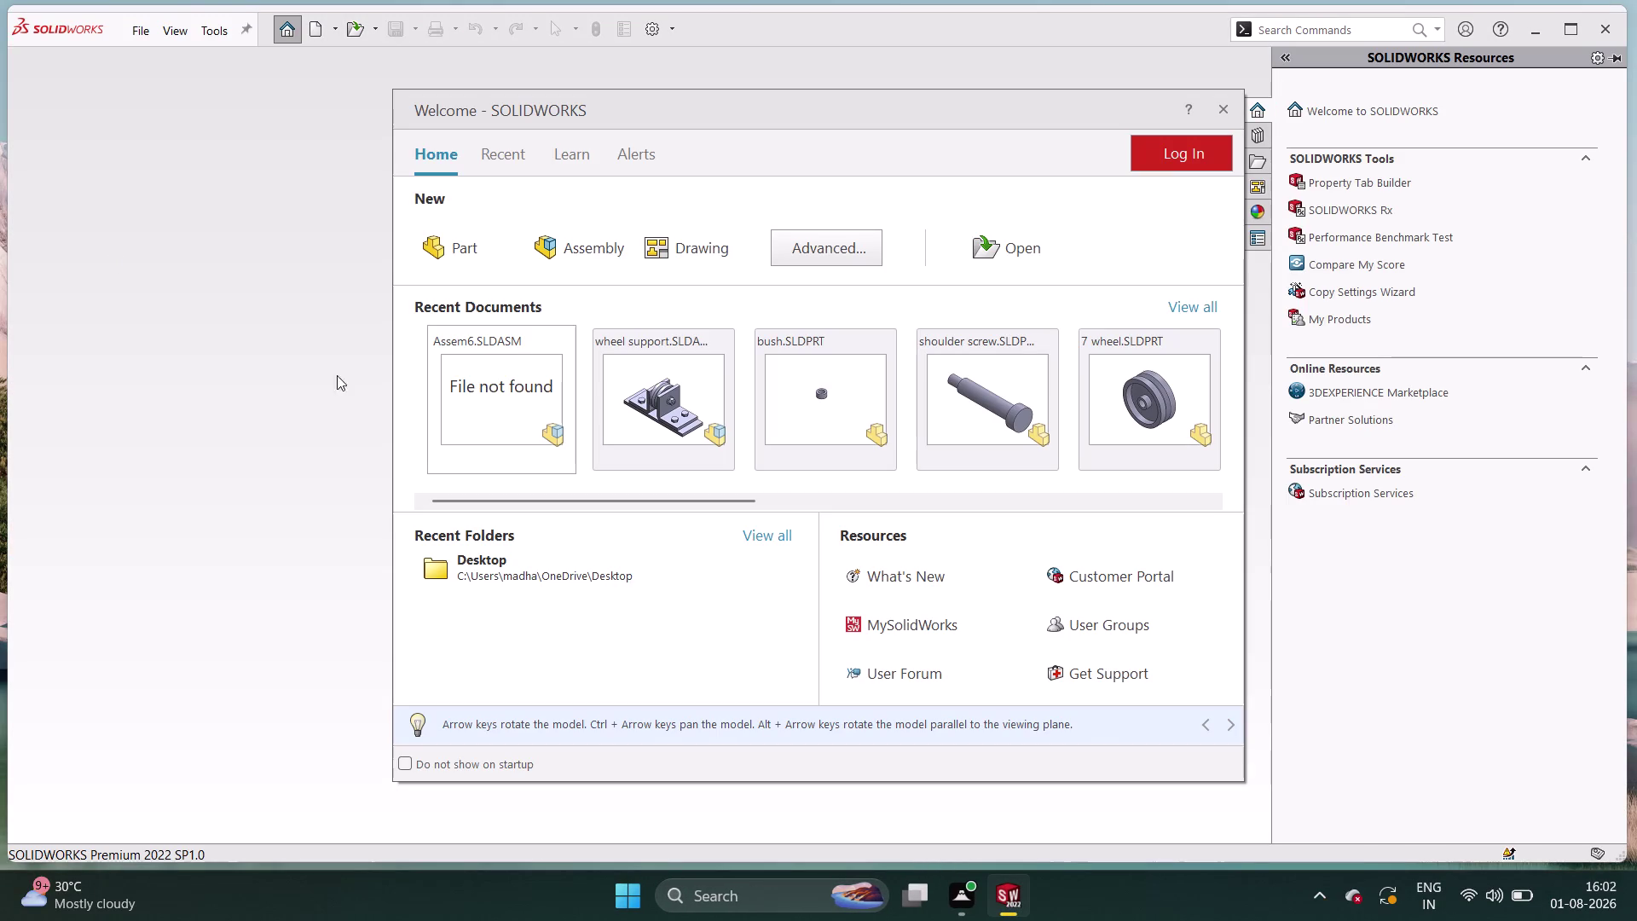
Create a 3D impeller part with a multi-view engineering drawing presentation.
Create a new part document, Part1, from the Welcome dialog.
click(455, 240)
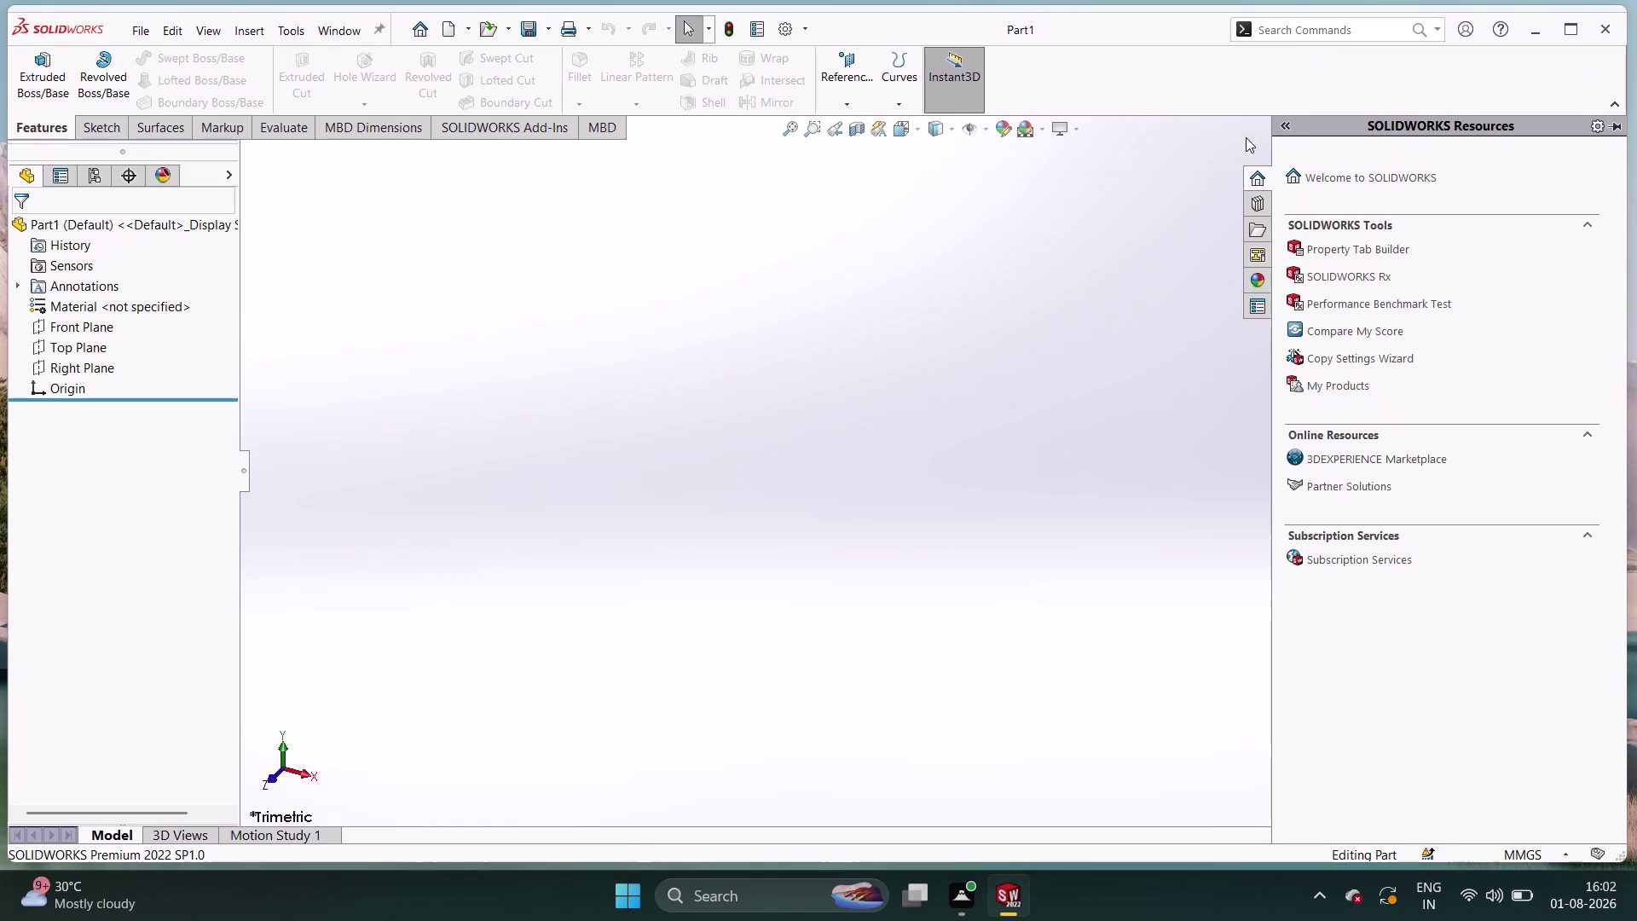
Widen the SOLIDWORKS Resources pane, auto-hide it, and select Top Plane.
click(1287, 116)
drag(1286, 121, 1408, 121)
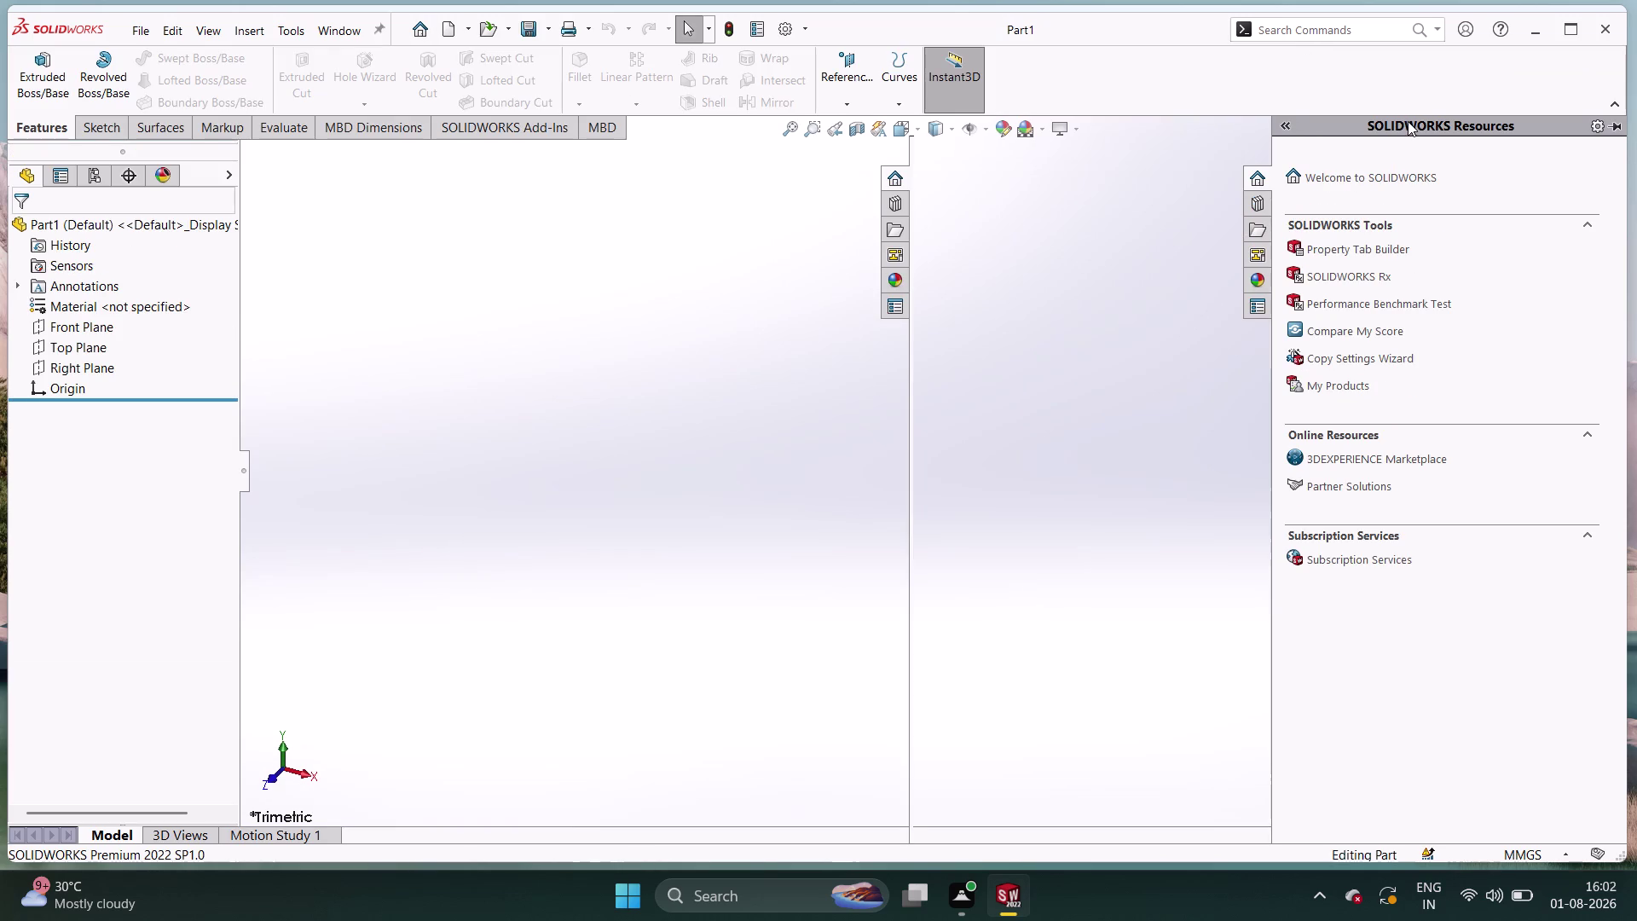
click(933, 124)
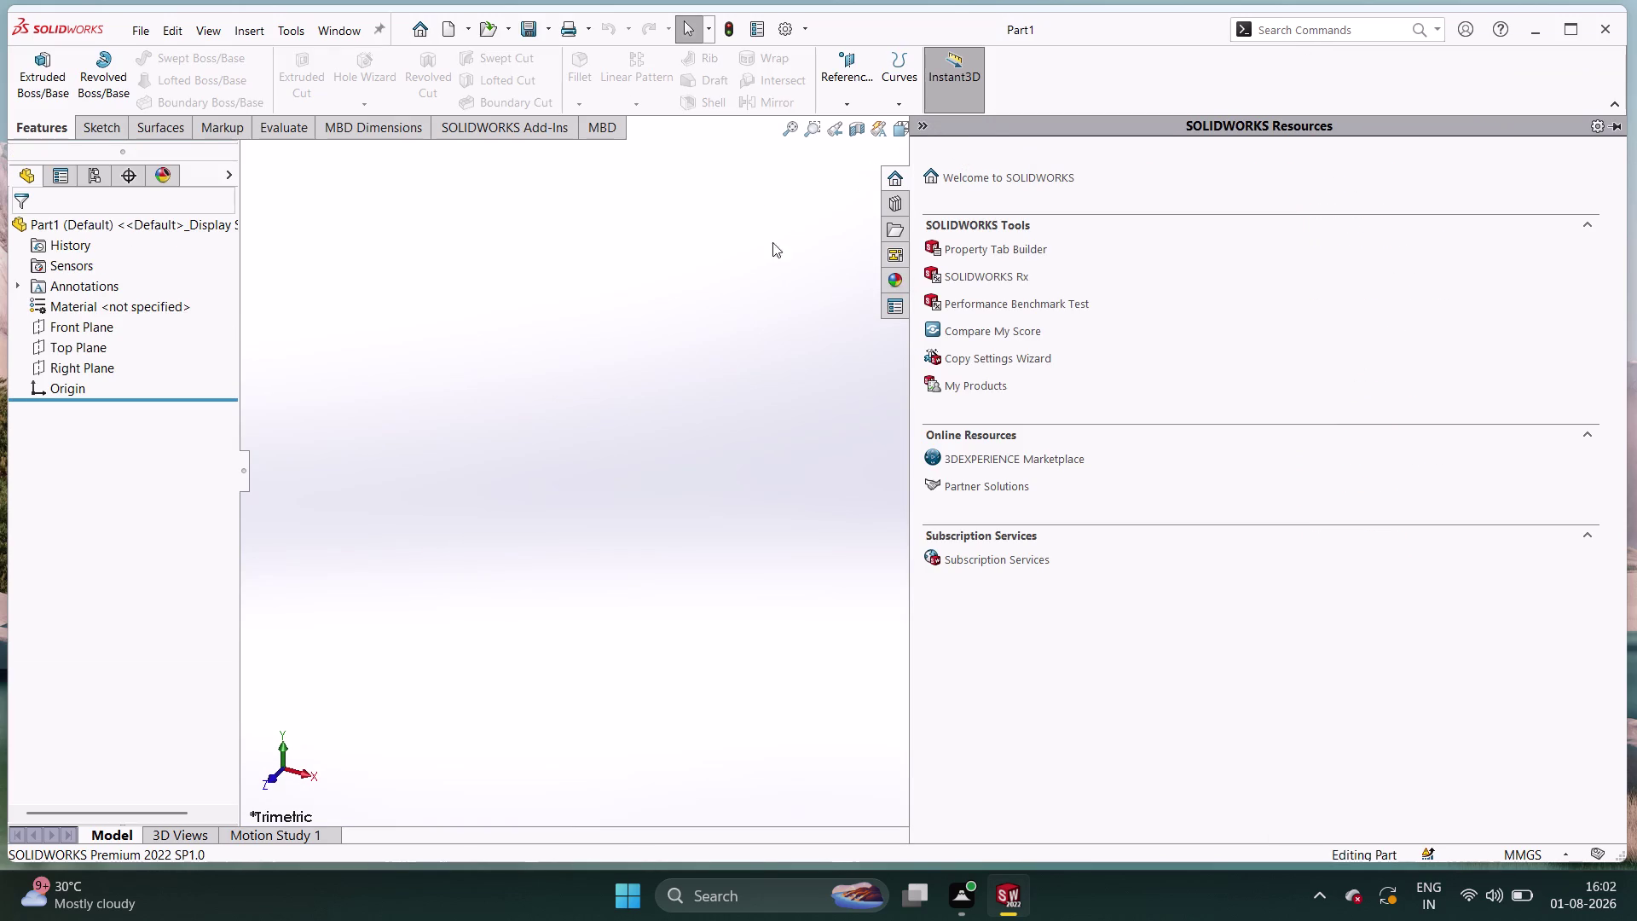
click(745, 256)
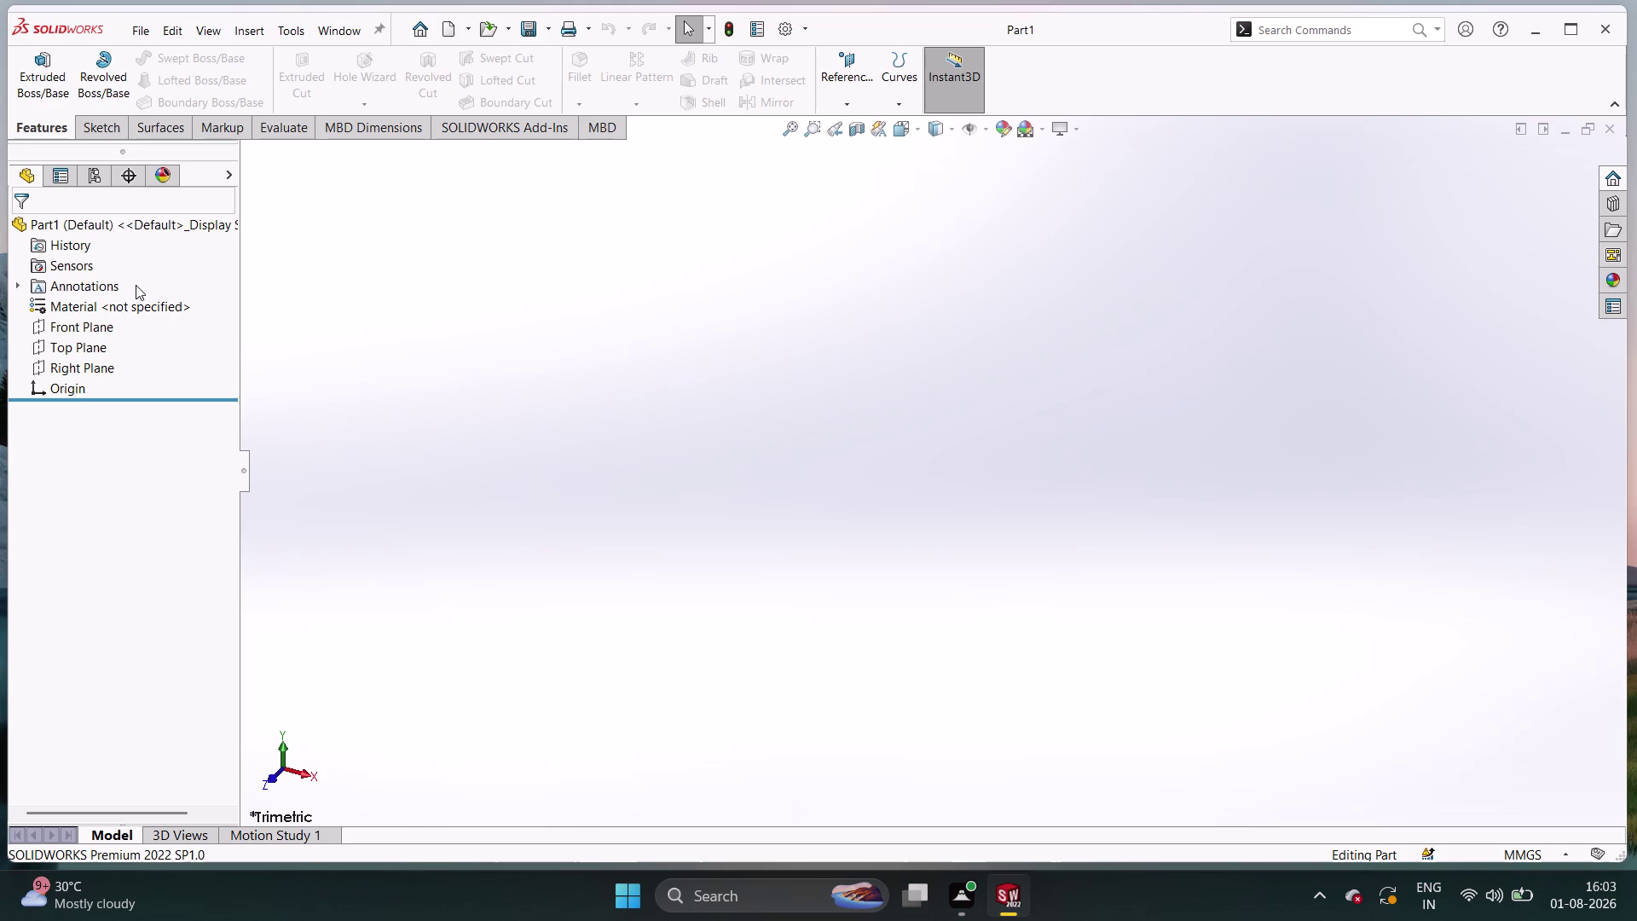
double_click(100, 348)
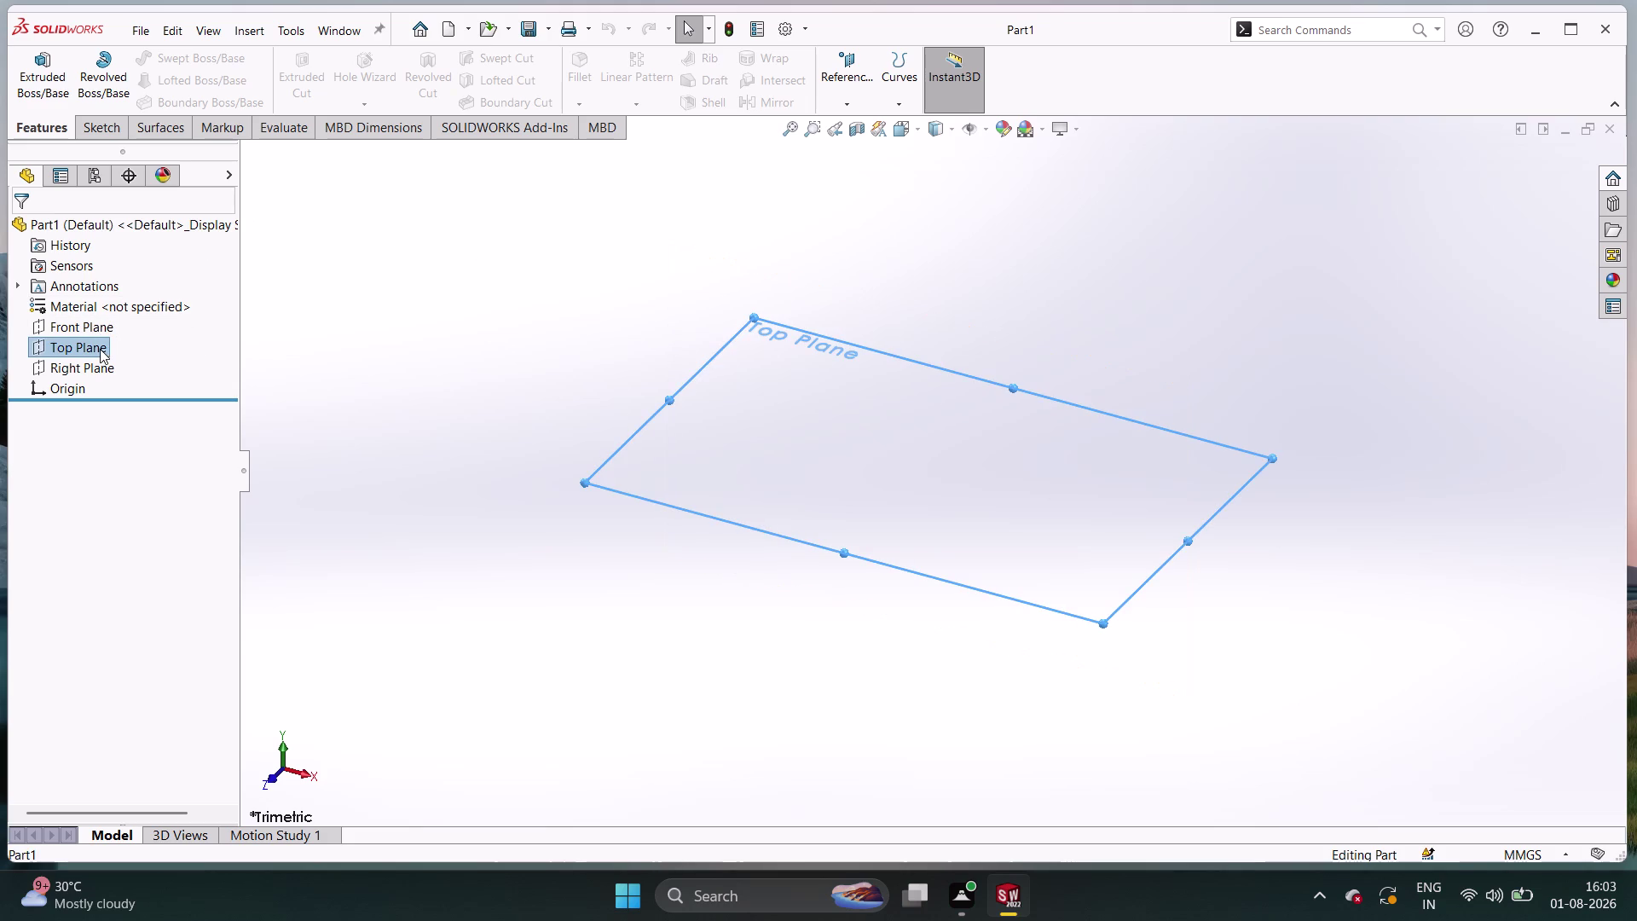
Draw a circle centred on the origin in a new Top Plane sketch.
right_click(99, 349)
click(113, 326)
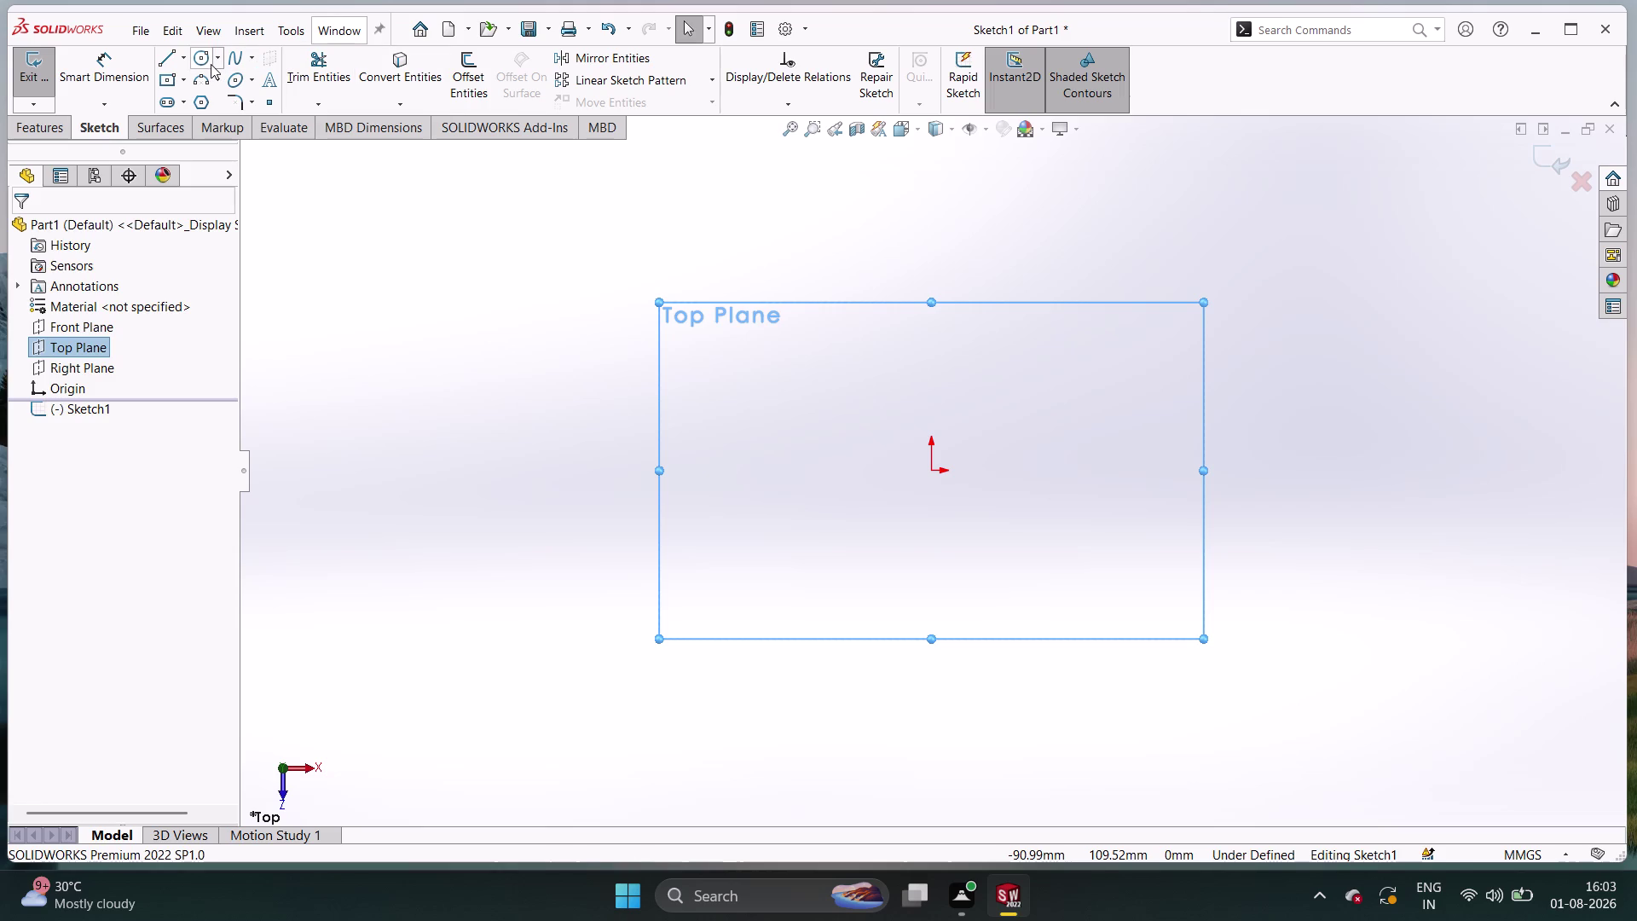
click(210, 64)
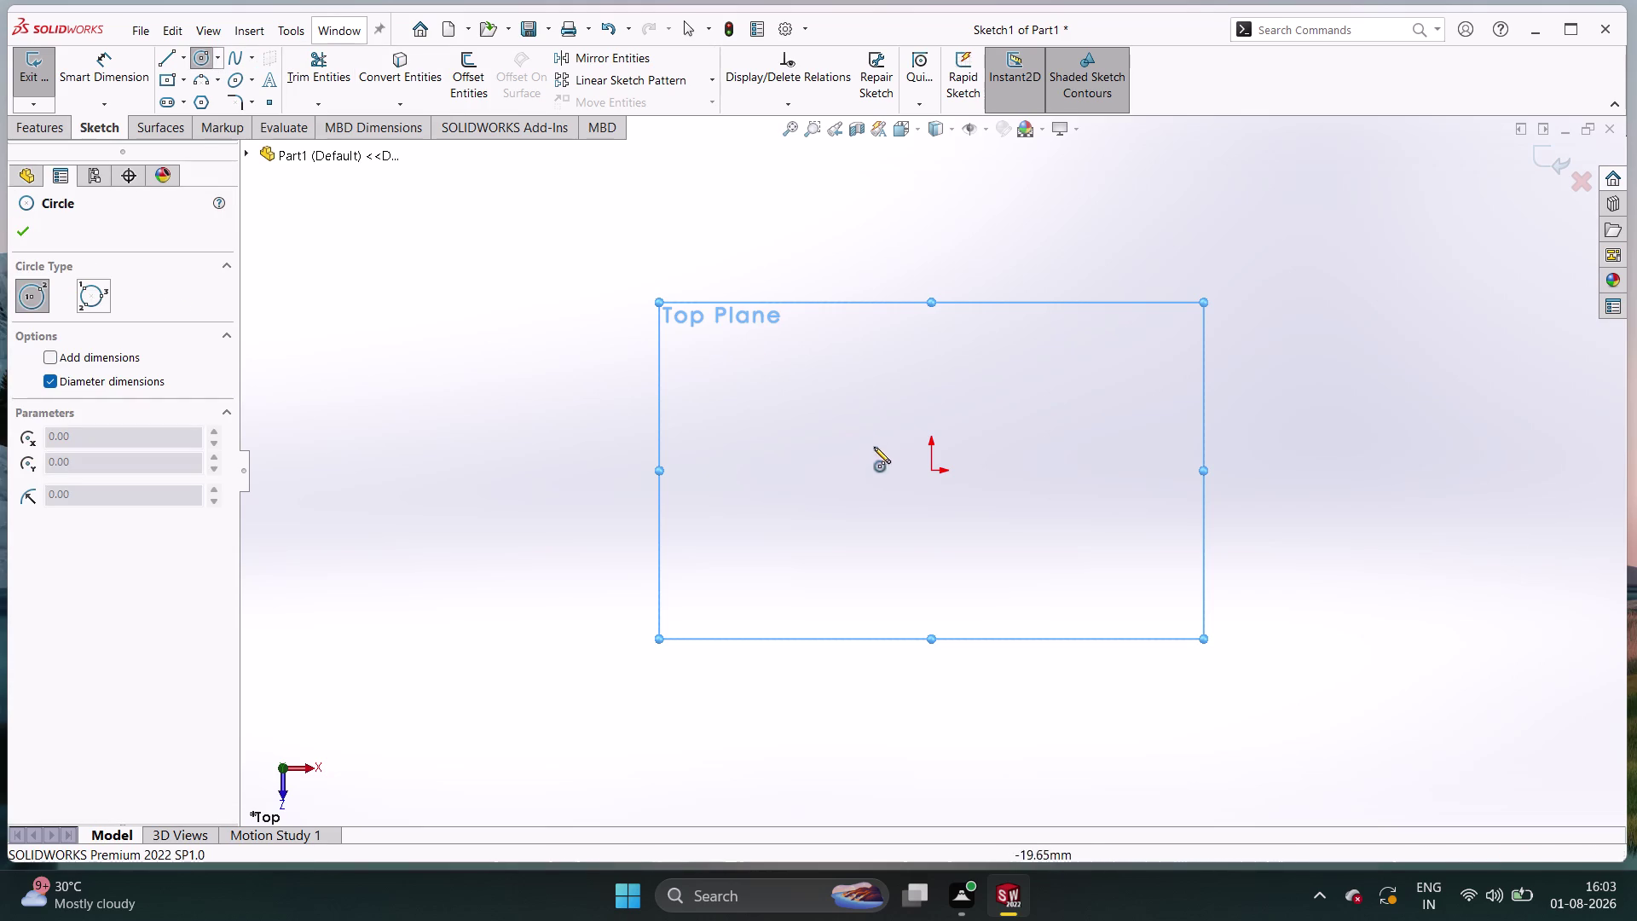
click(931, 472)
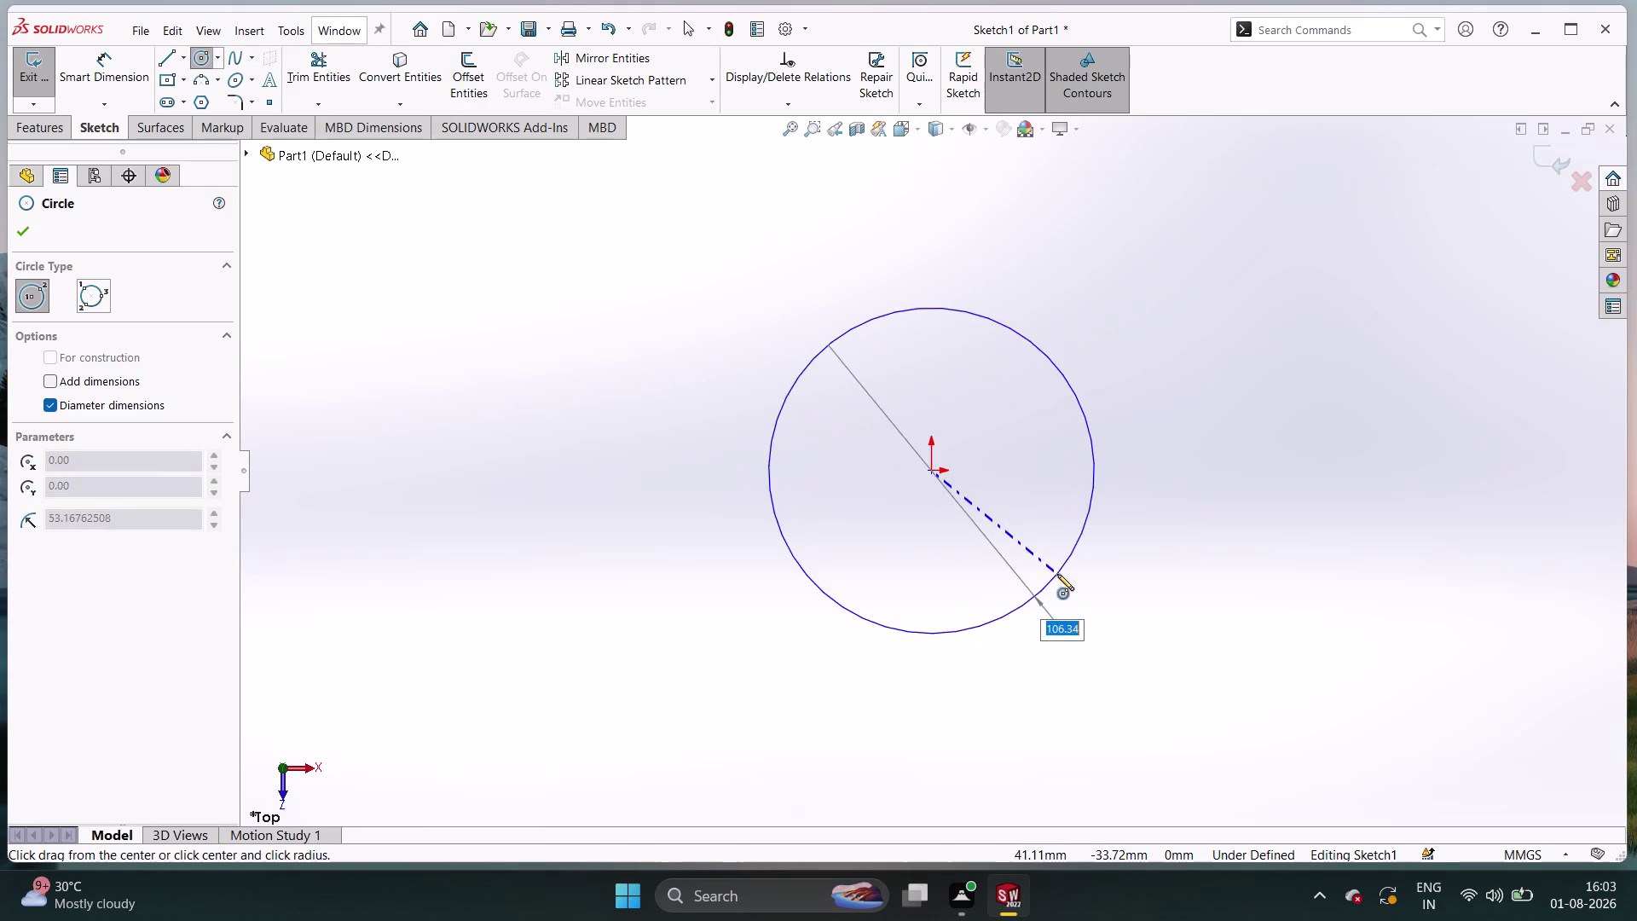
click(1075, 575)
right_click(1132, 551)
click(1203, 567)
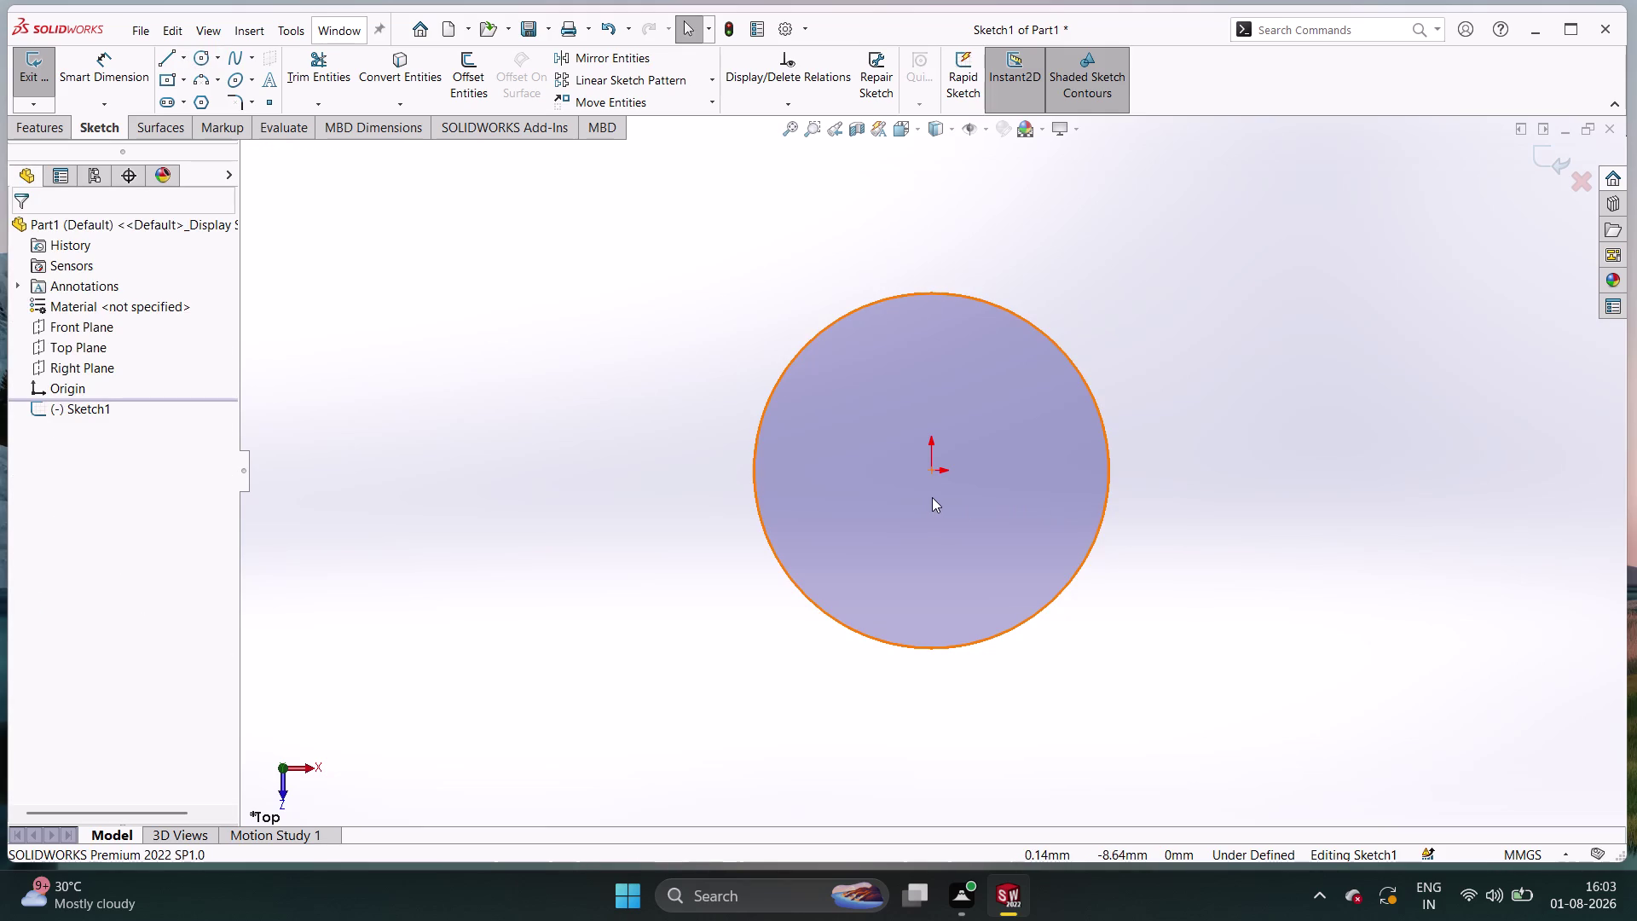
right_drag(1143, 545, 1200, 335)
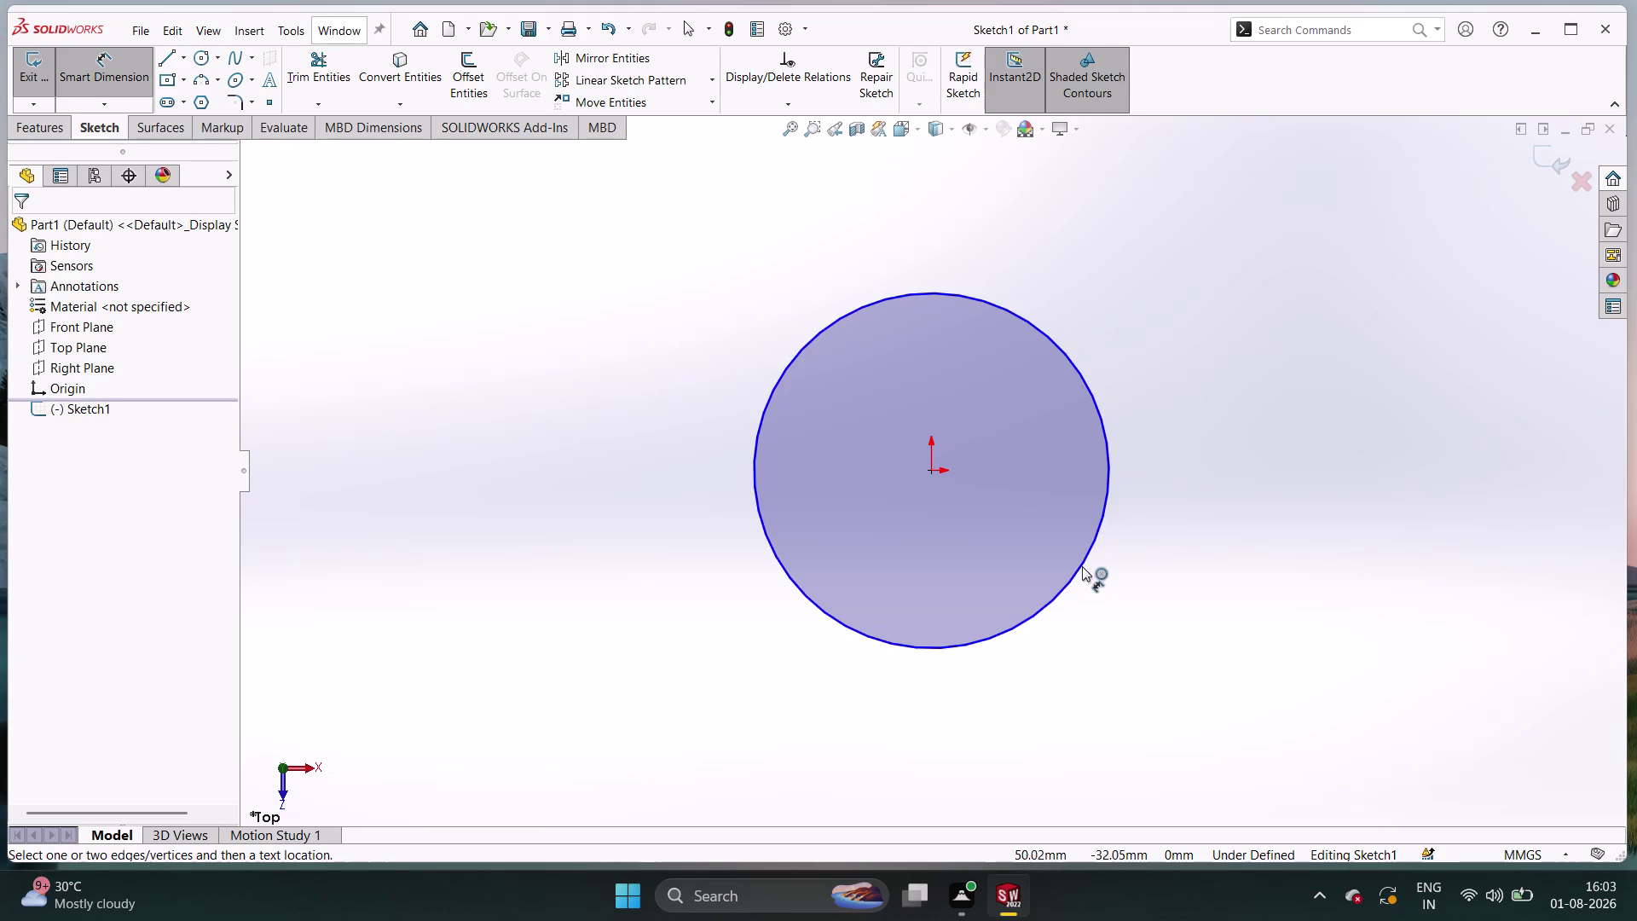
Dimension the circle to a 75 mm diameter and exit Sketch1.
click(1080, 563)
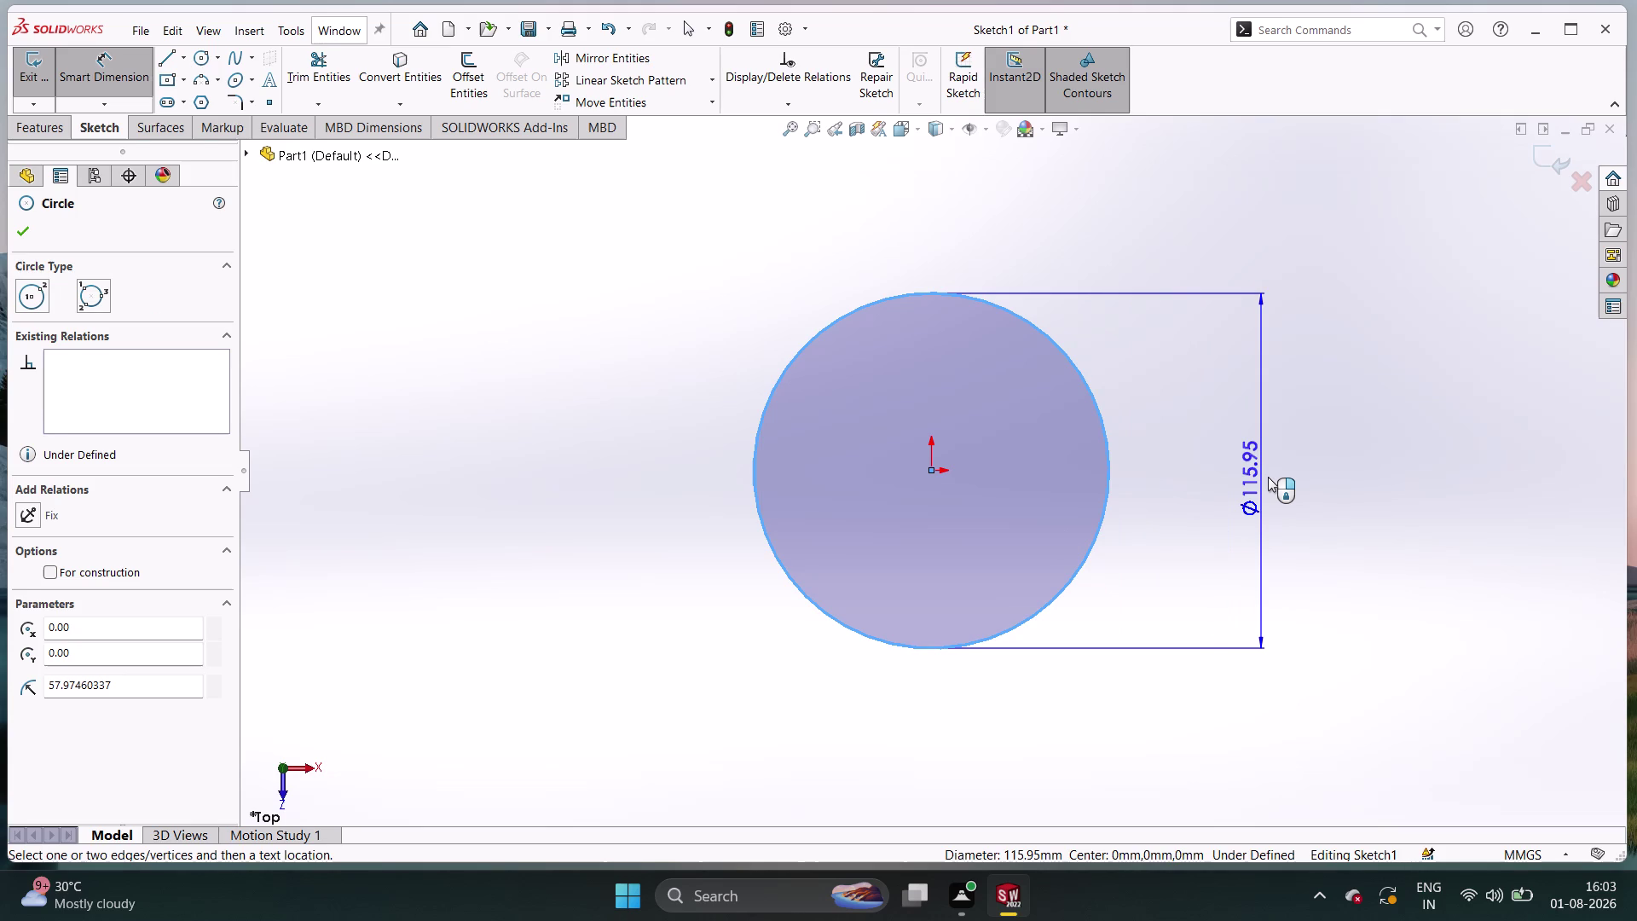
click(1269, 477)
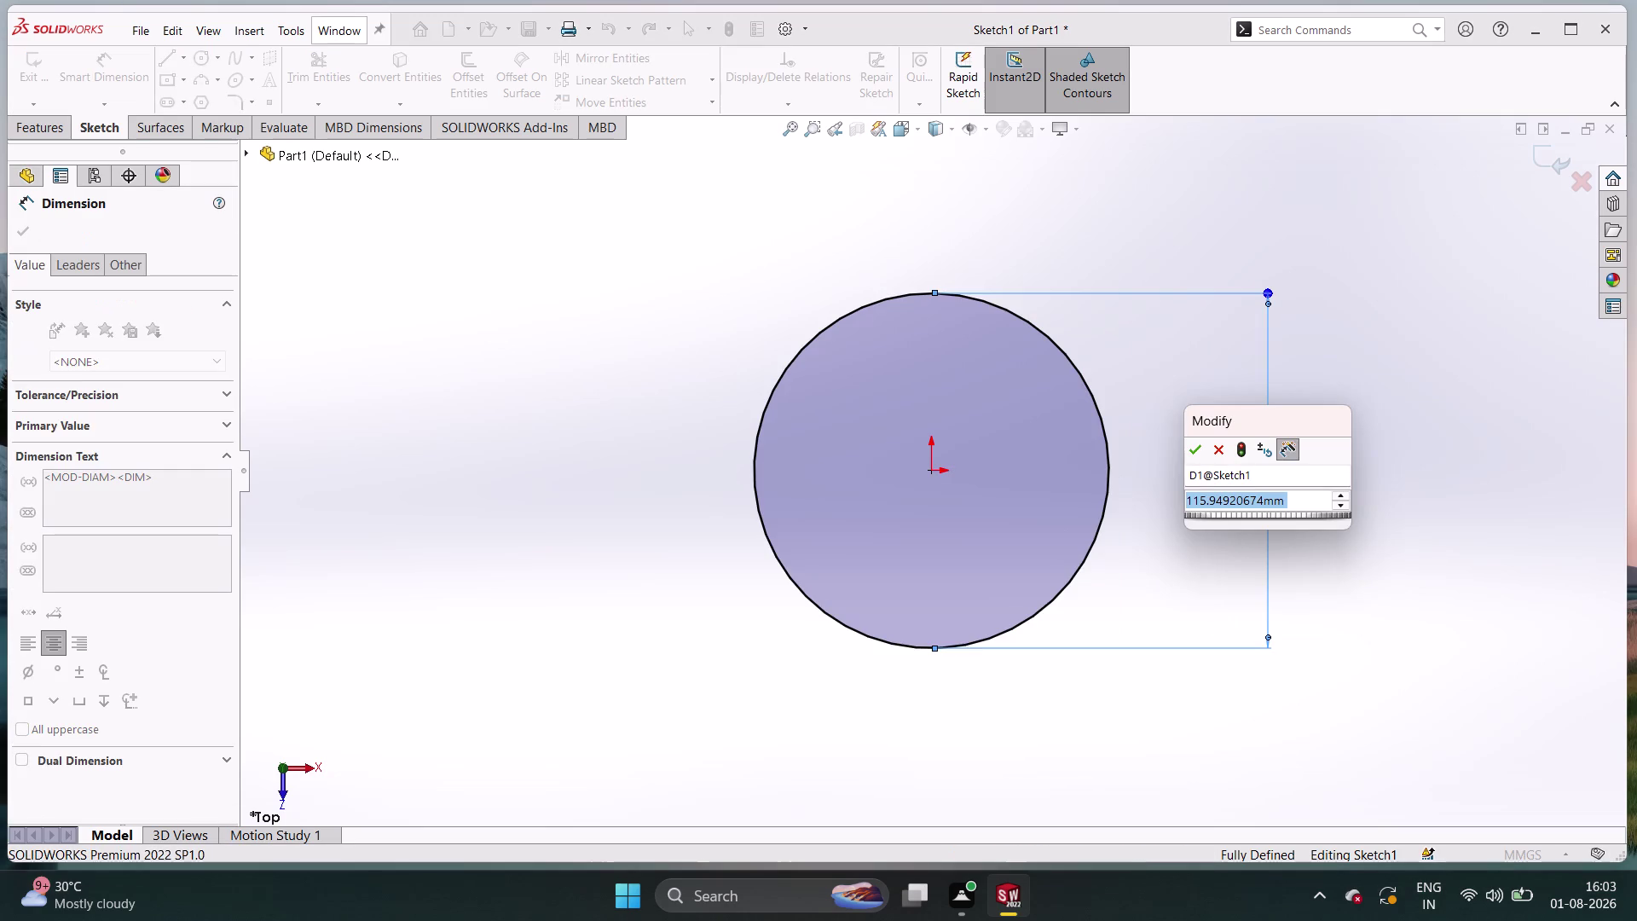
text(75)
key(Return)
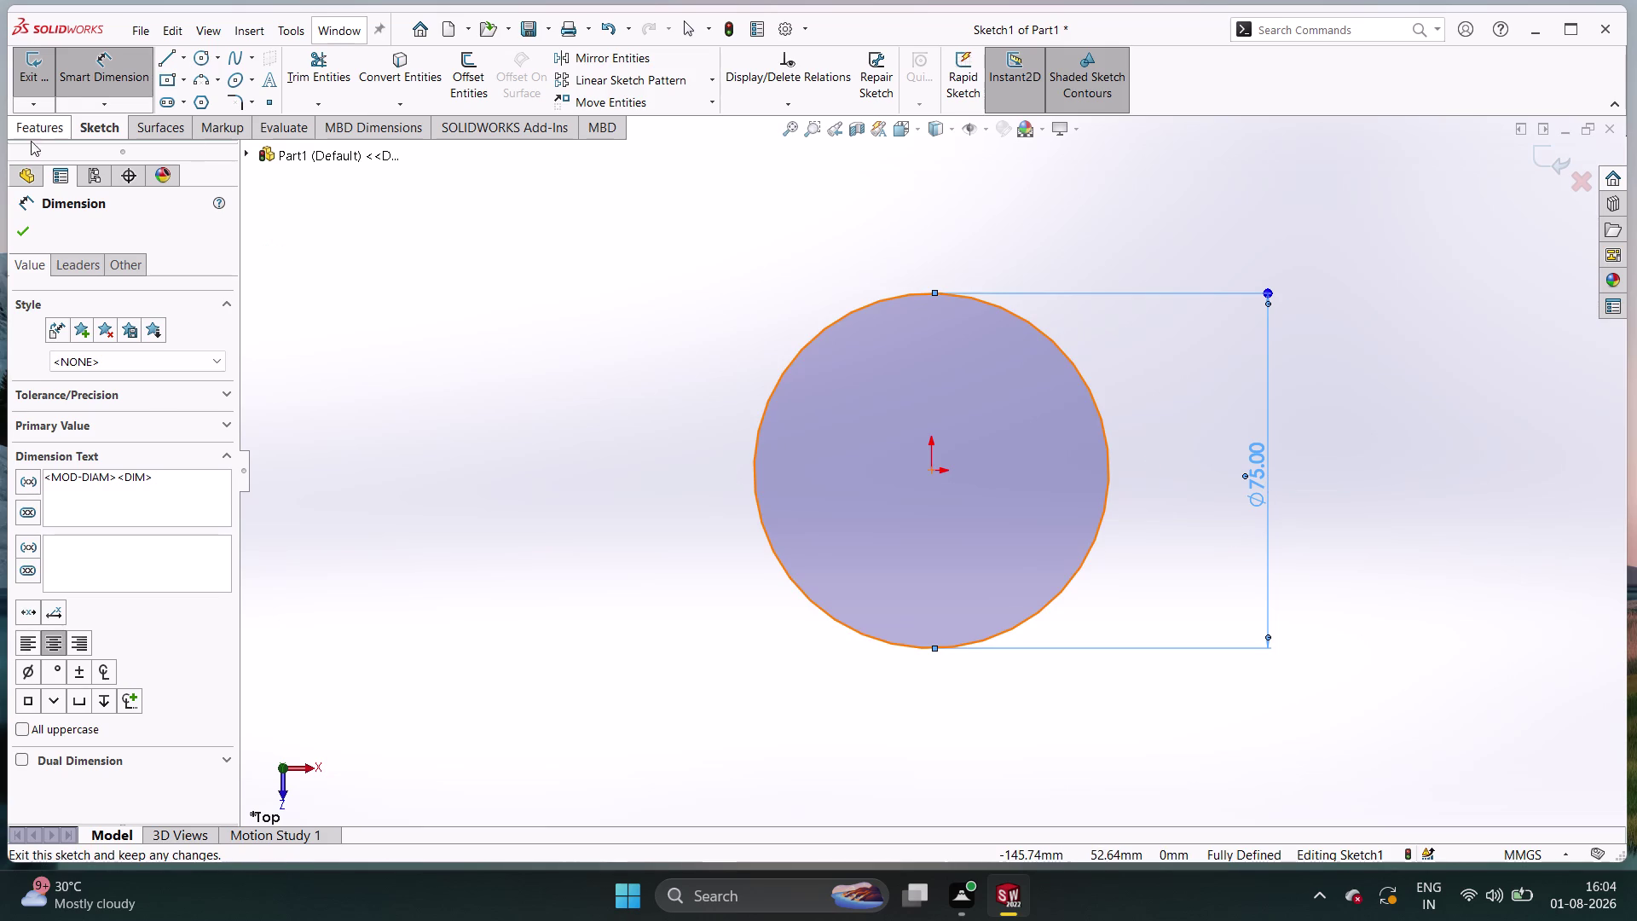
click(24, 232)
Extrude Sketch1 to a 3 mm depth, creating Boss-Extrude1.
click(28, 75)
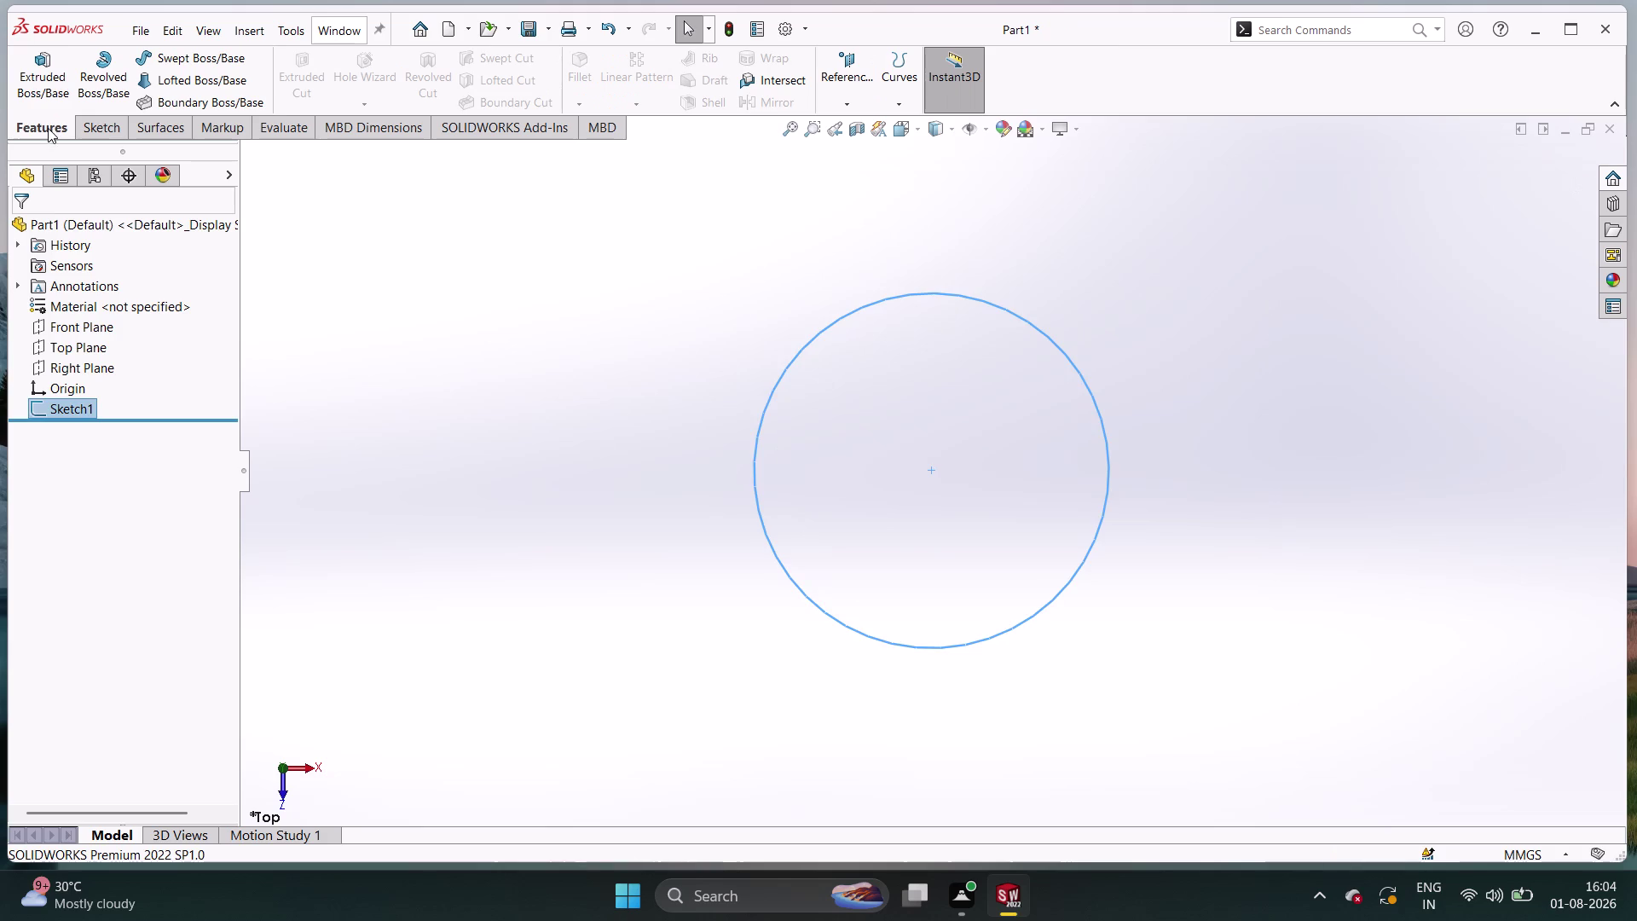
click(16, 69)
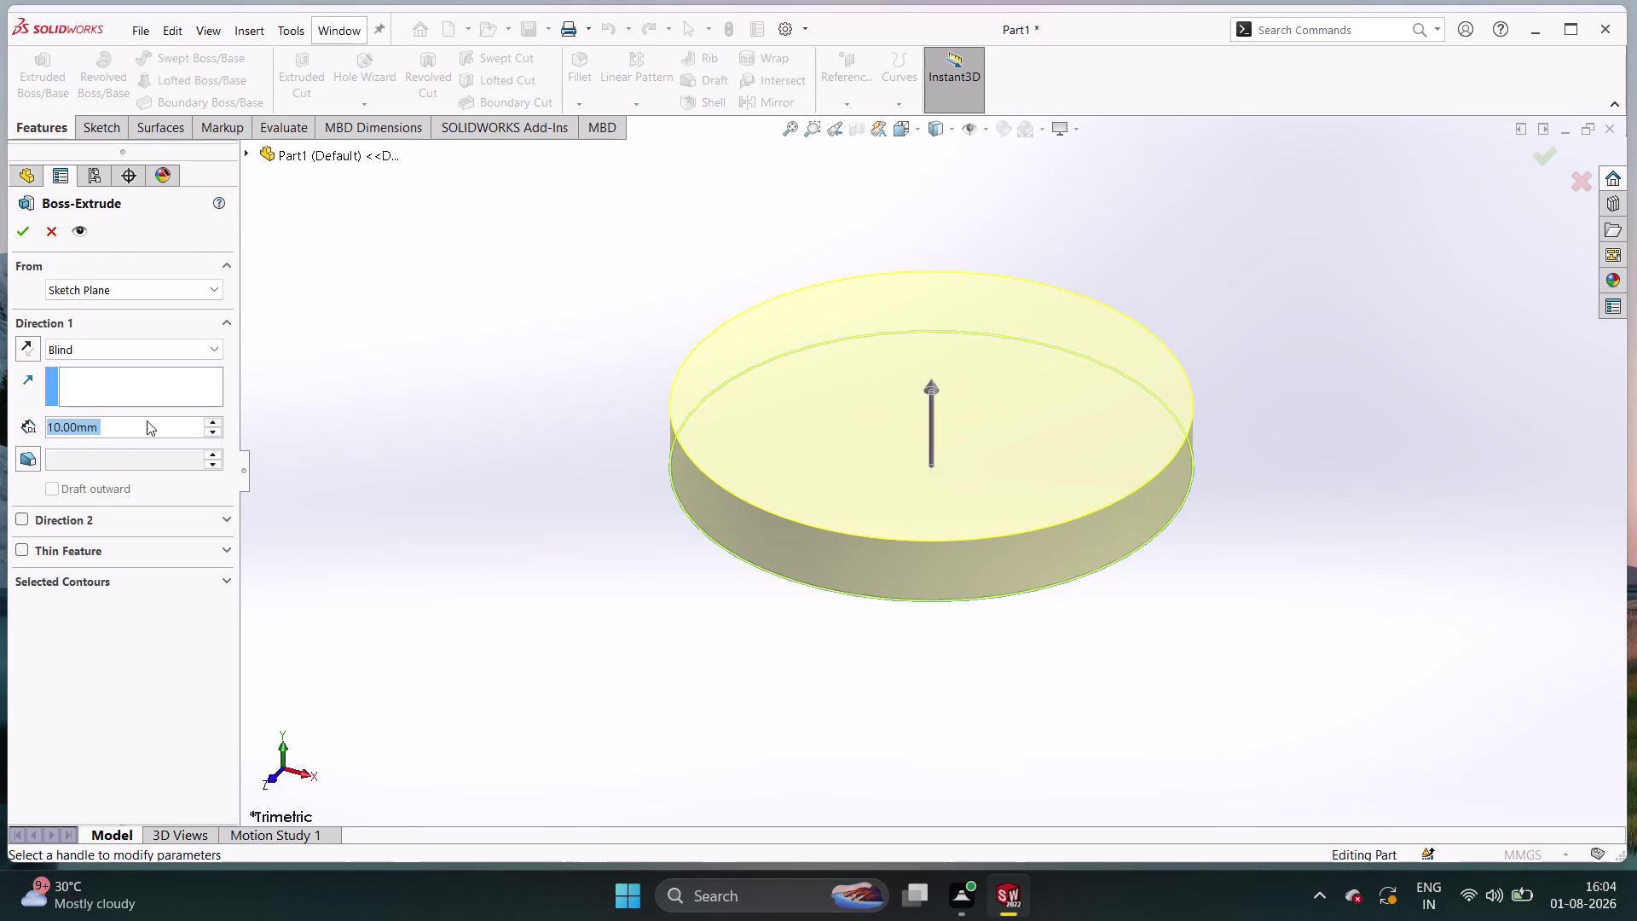
key(3)
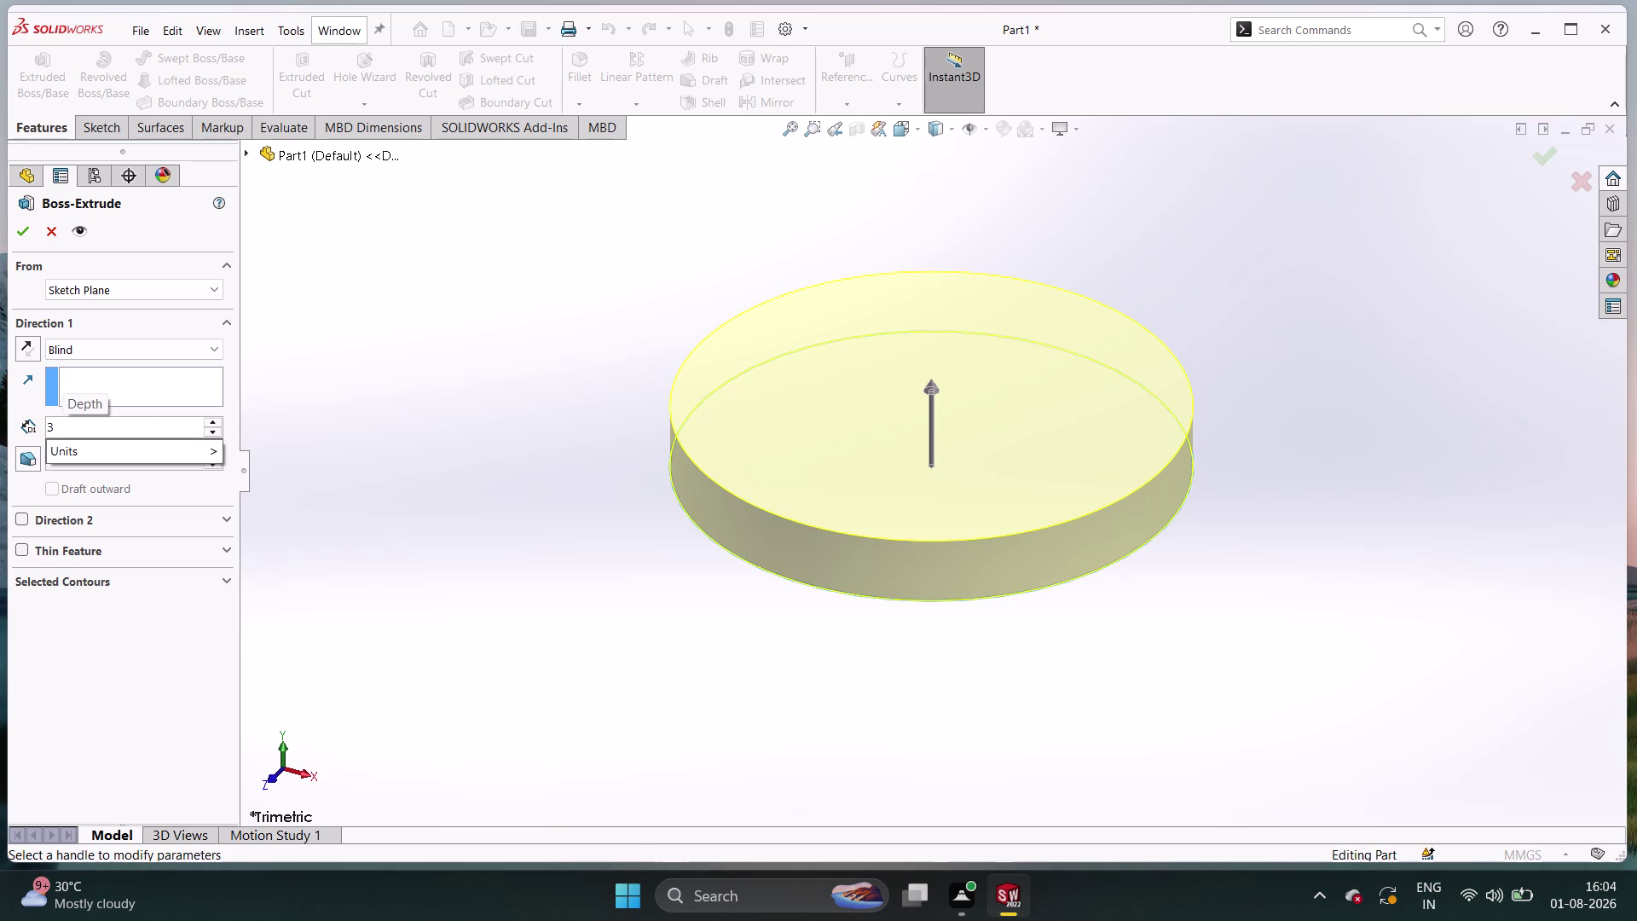
key(Return)
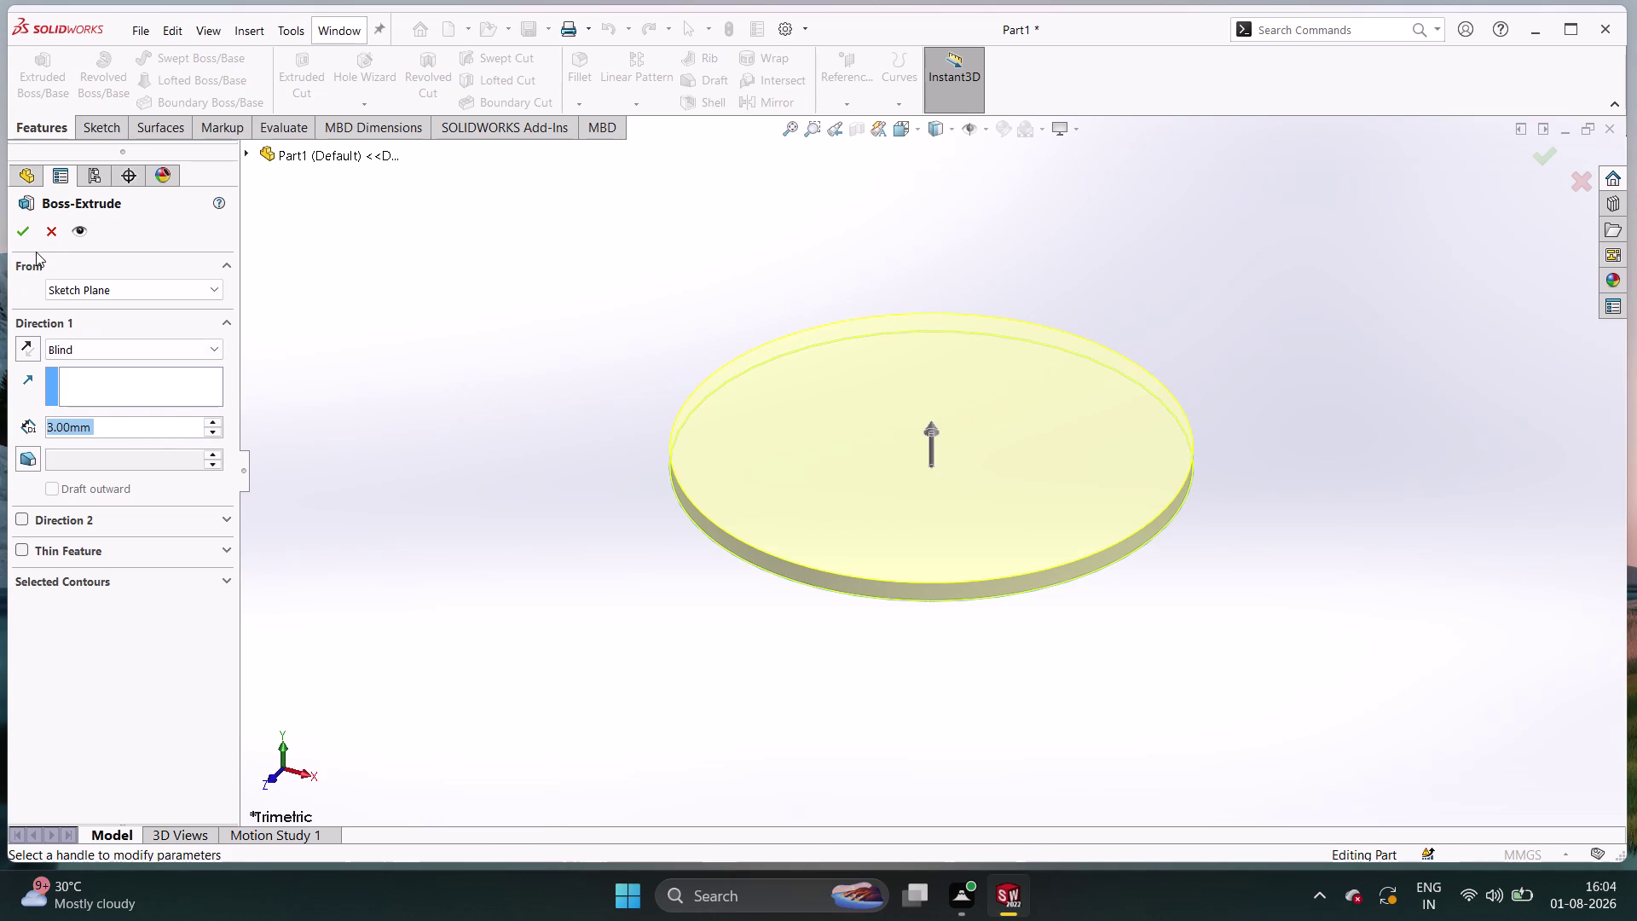
click(22, 237)
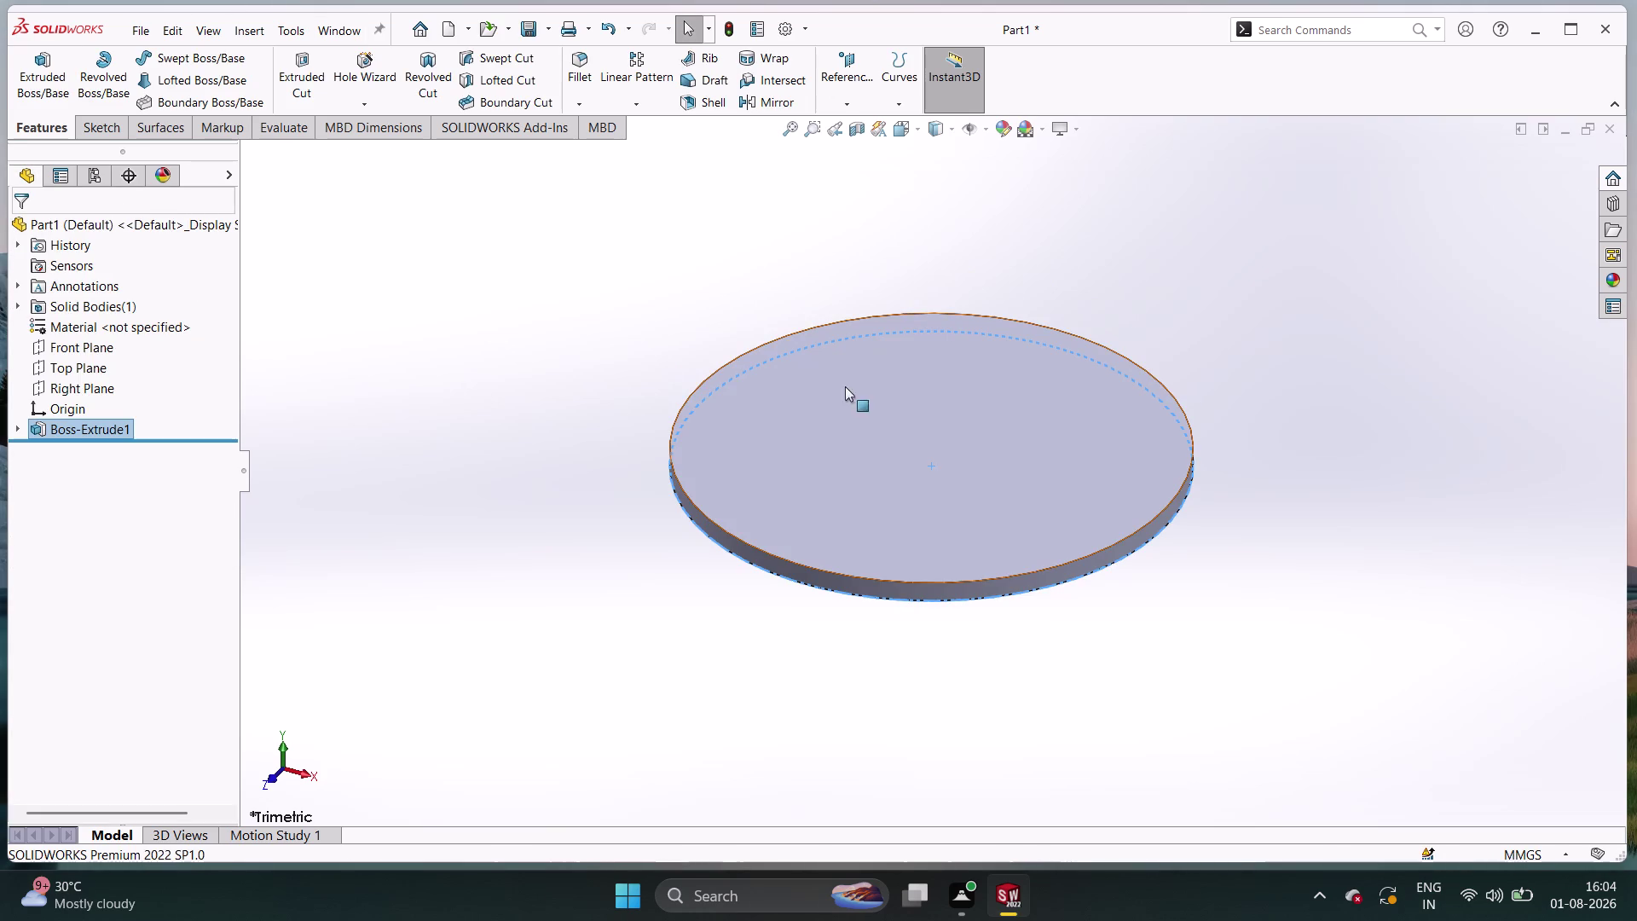
Draw a smaller origin-centred circle in a new sketch on the disc's top face.
click(952, 468)
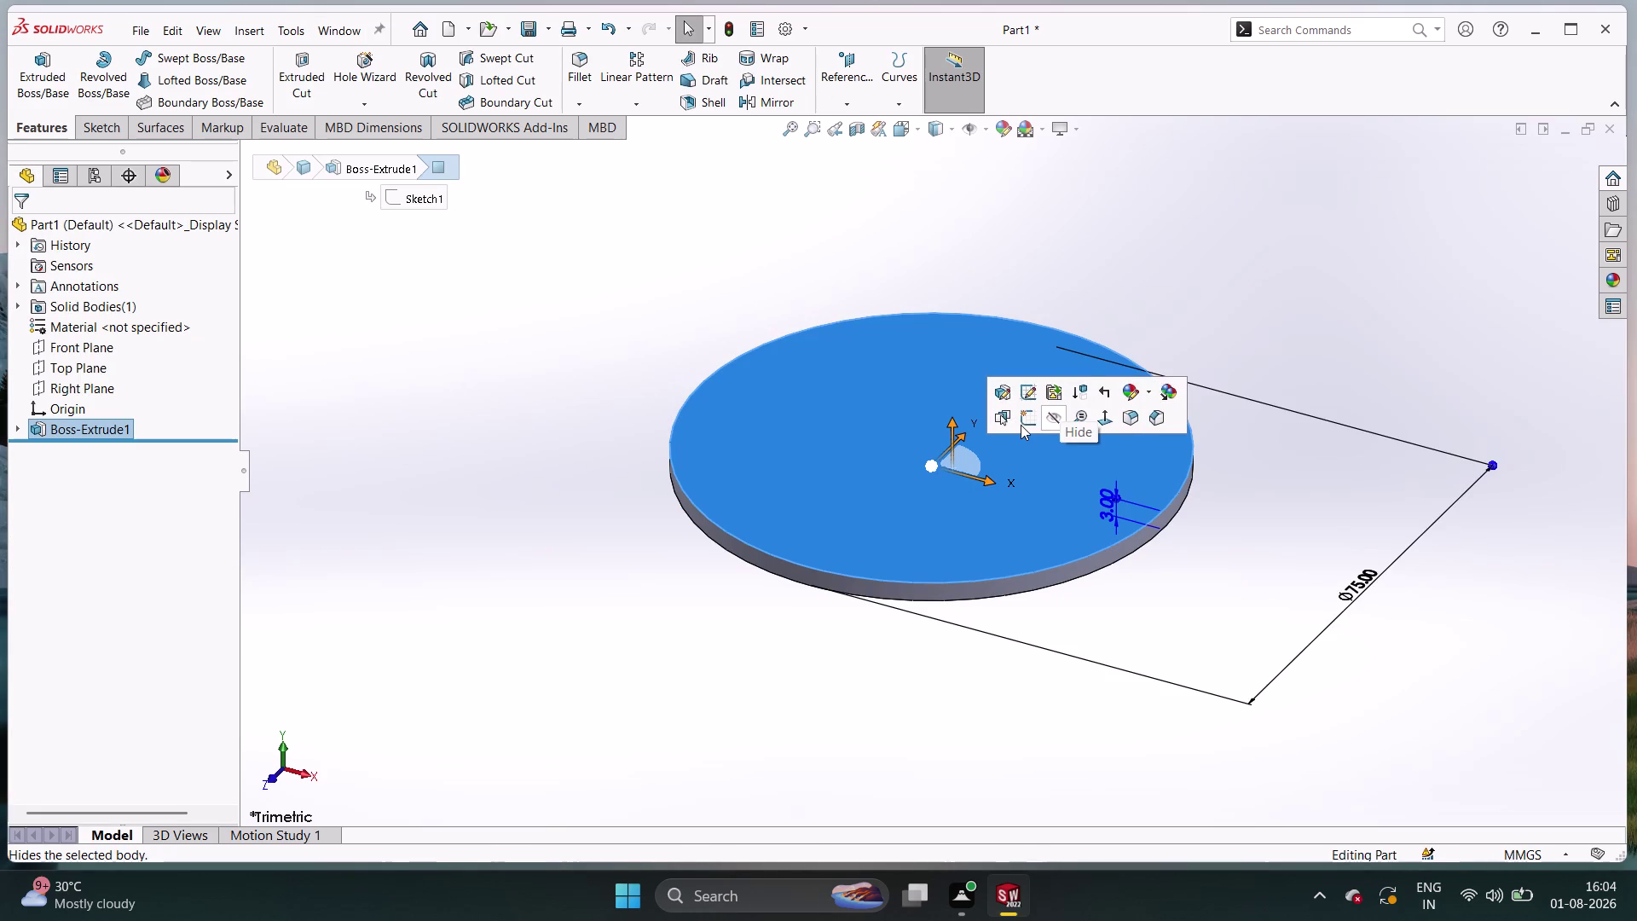
click(1019, 425)
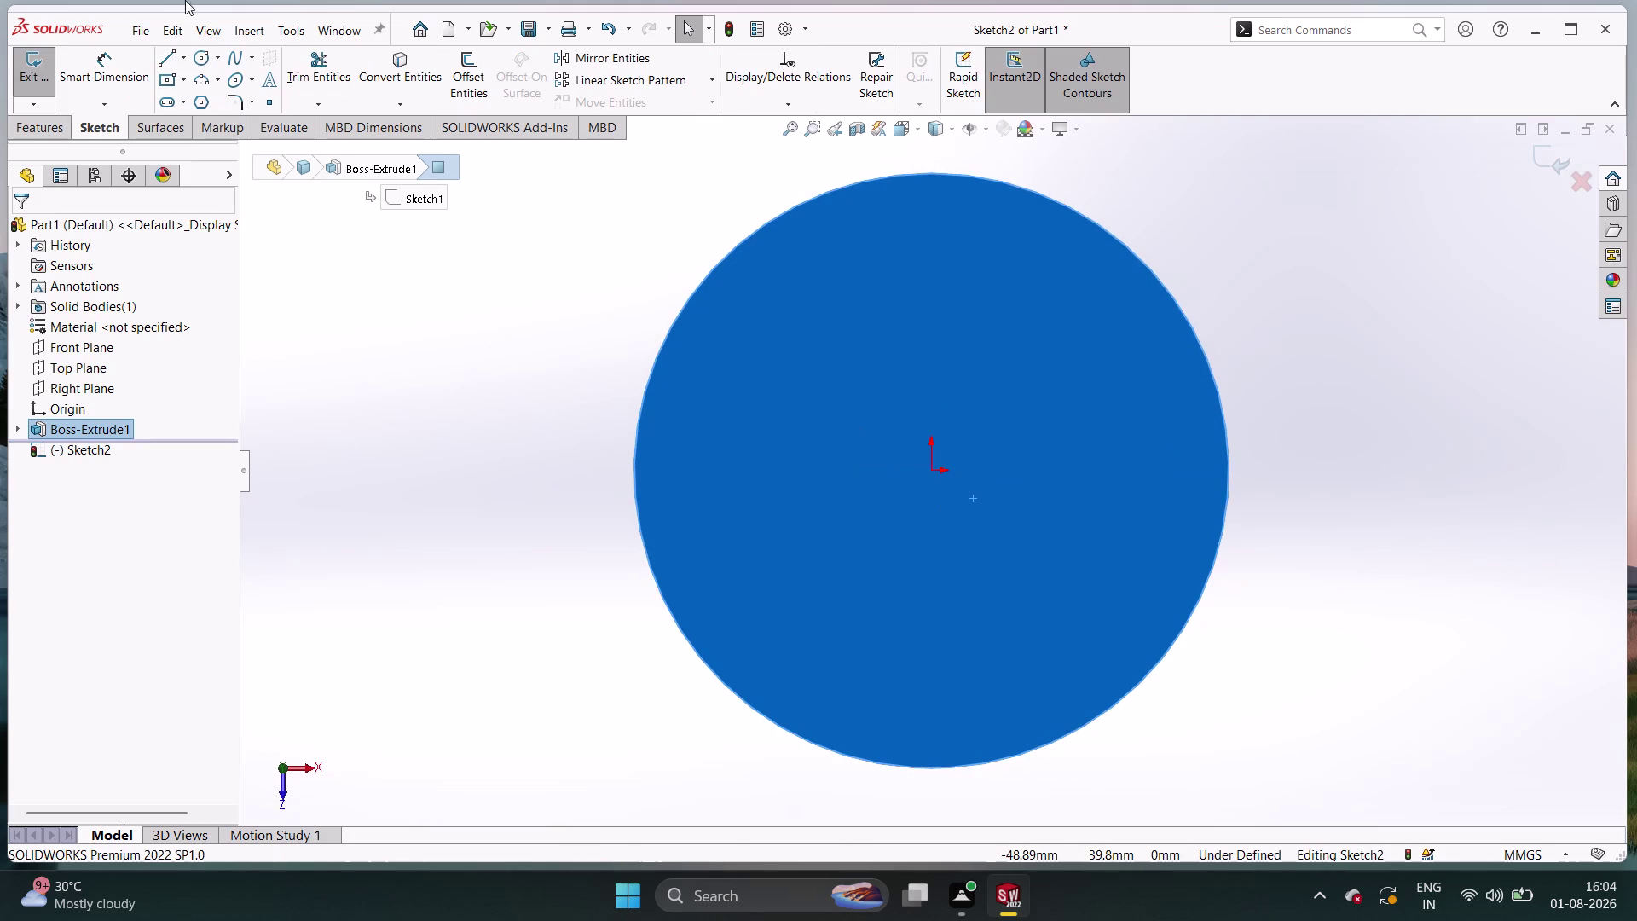
click(191, 52)
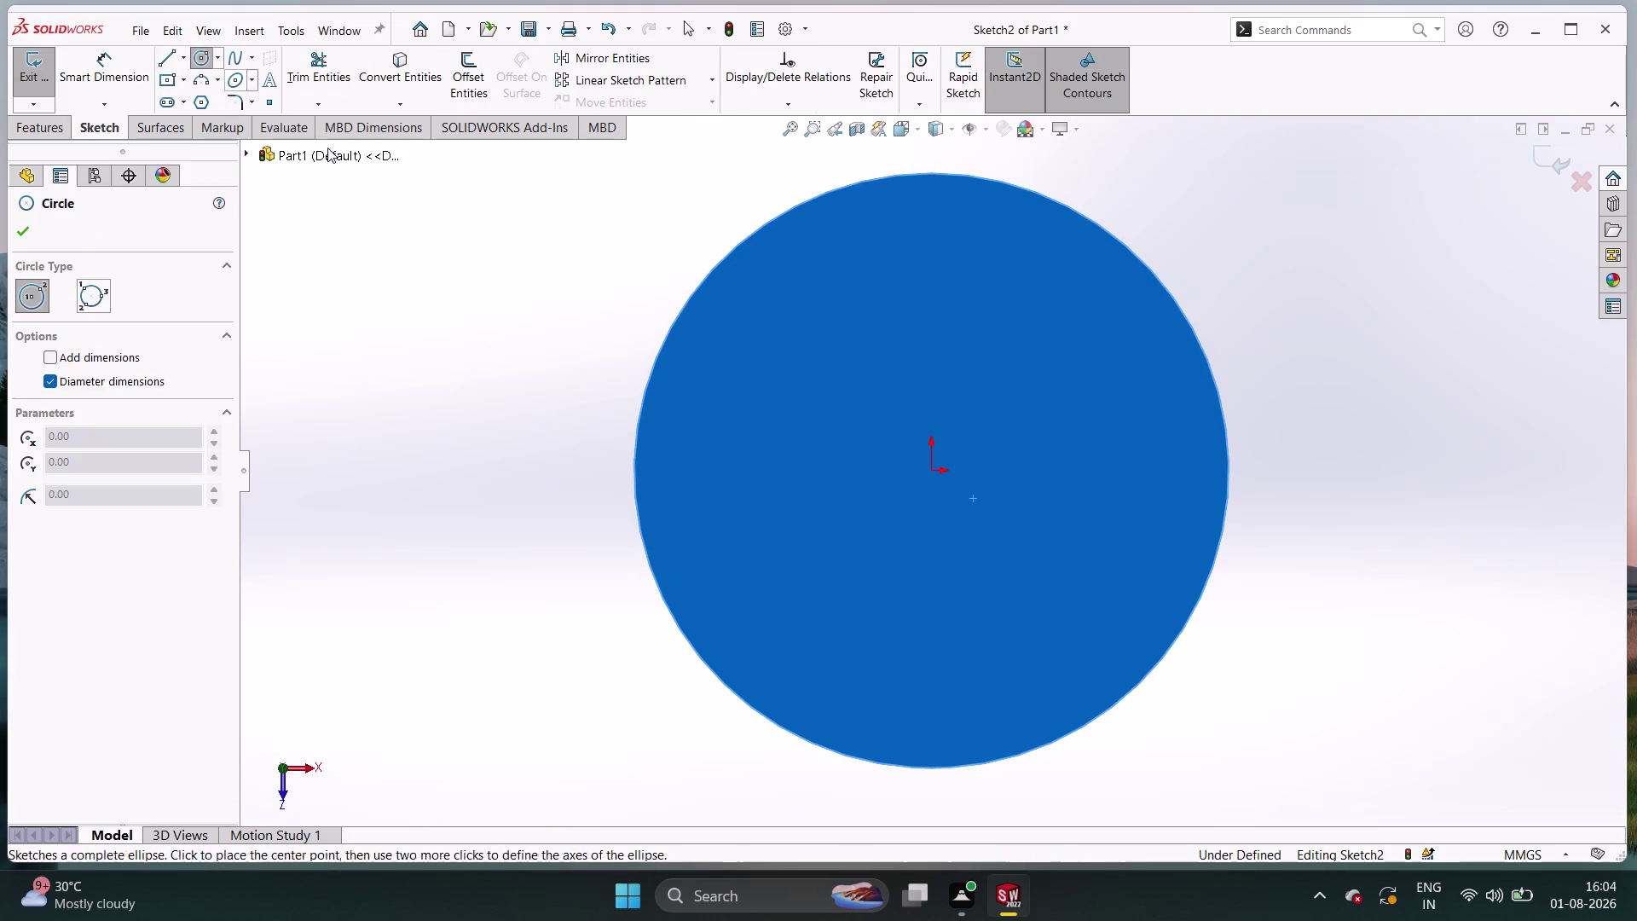
click(934, 474)
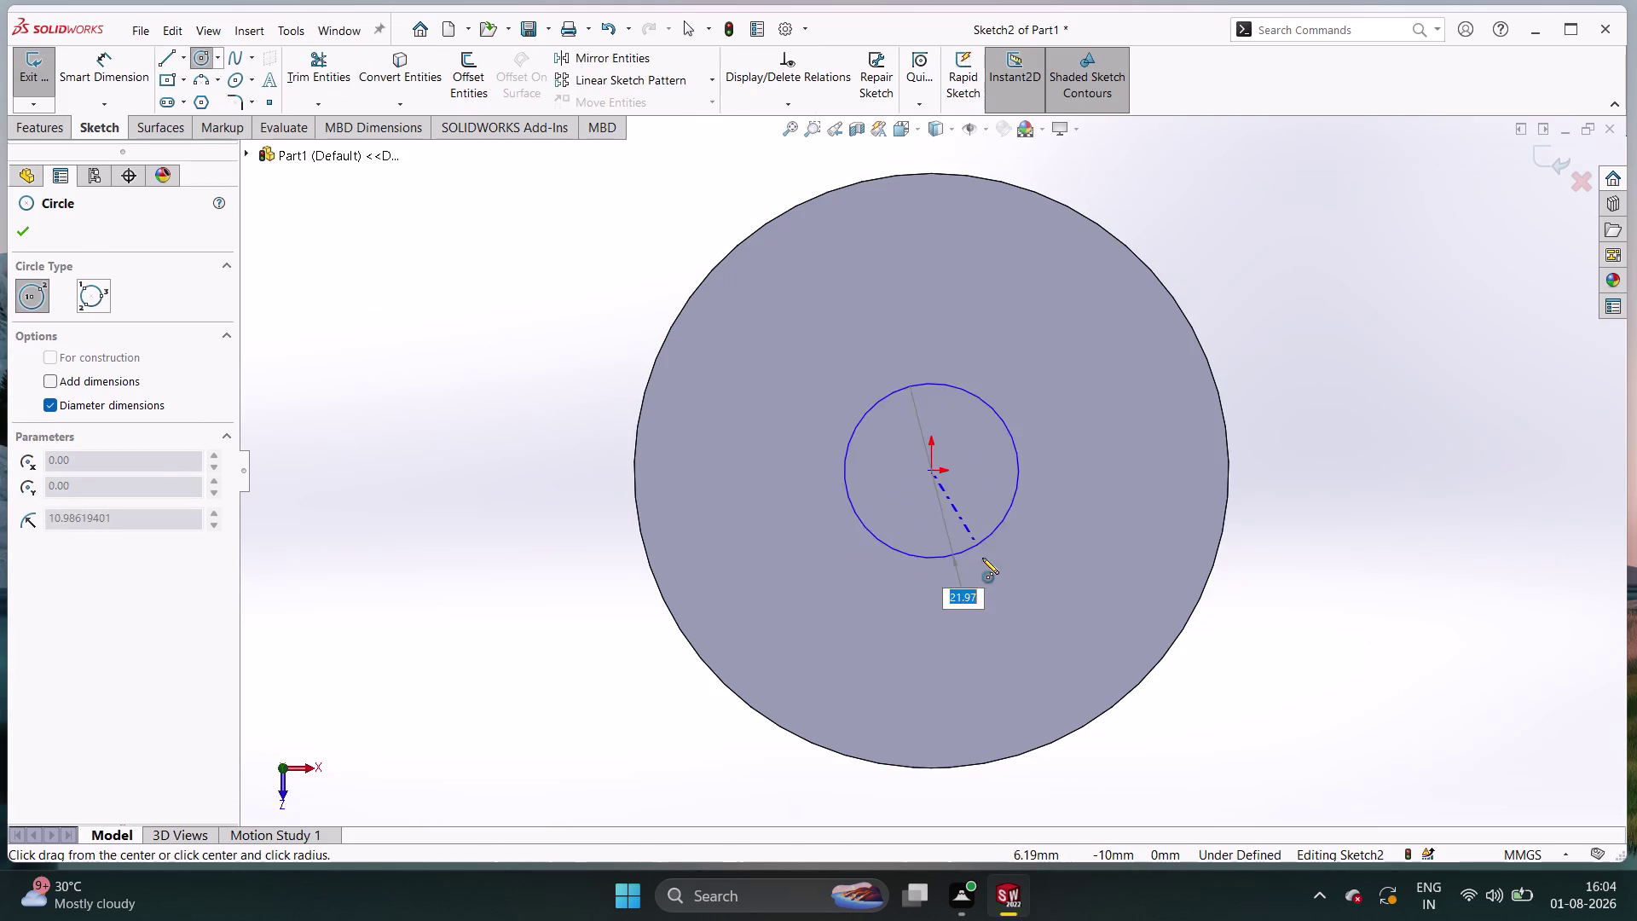
click(989, 575)
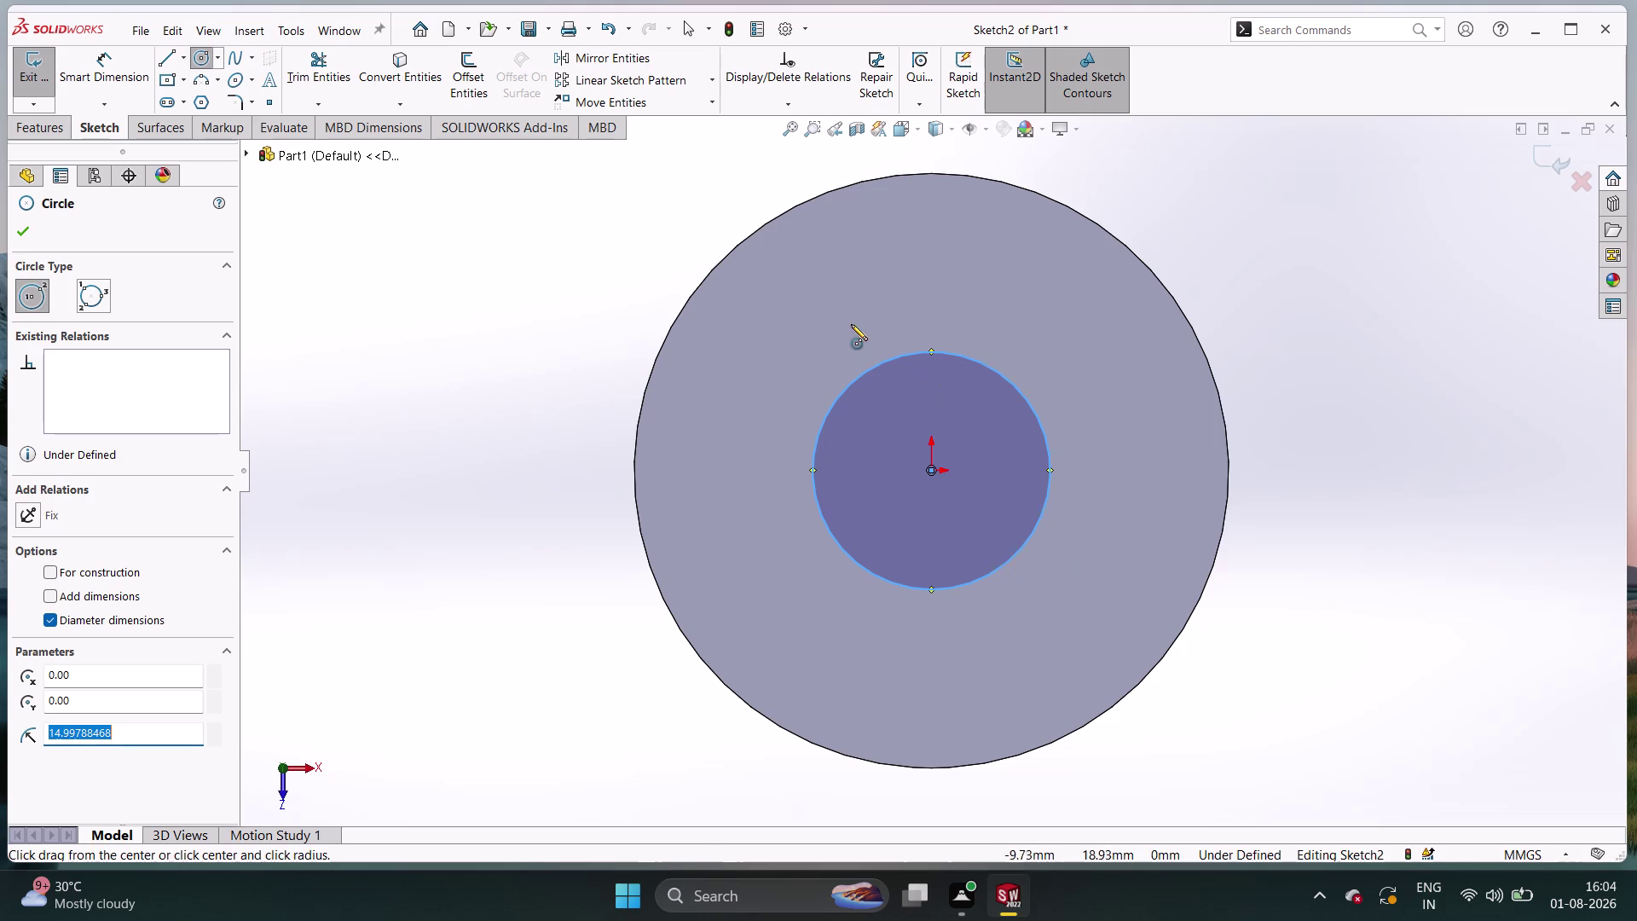
right_click(1391, 580)
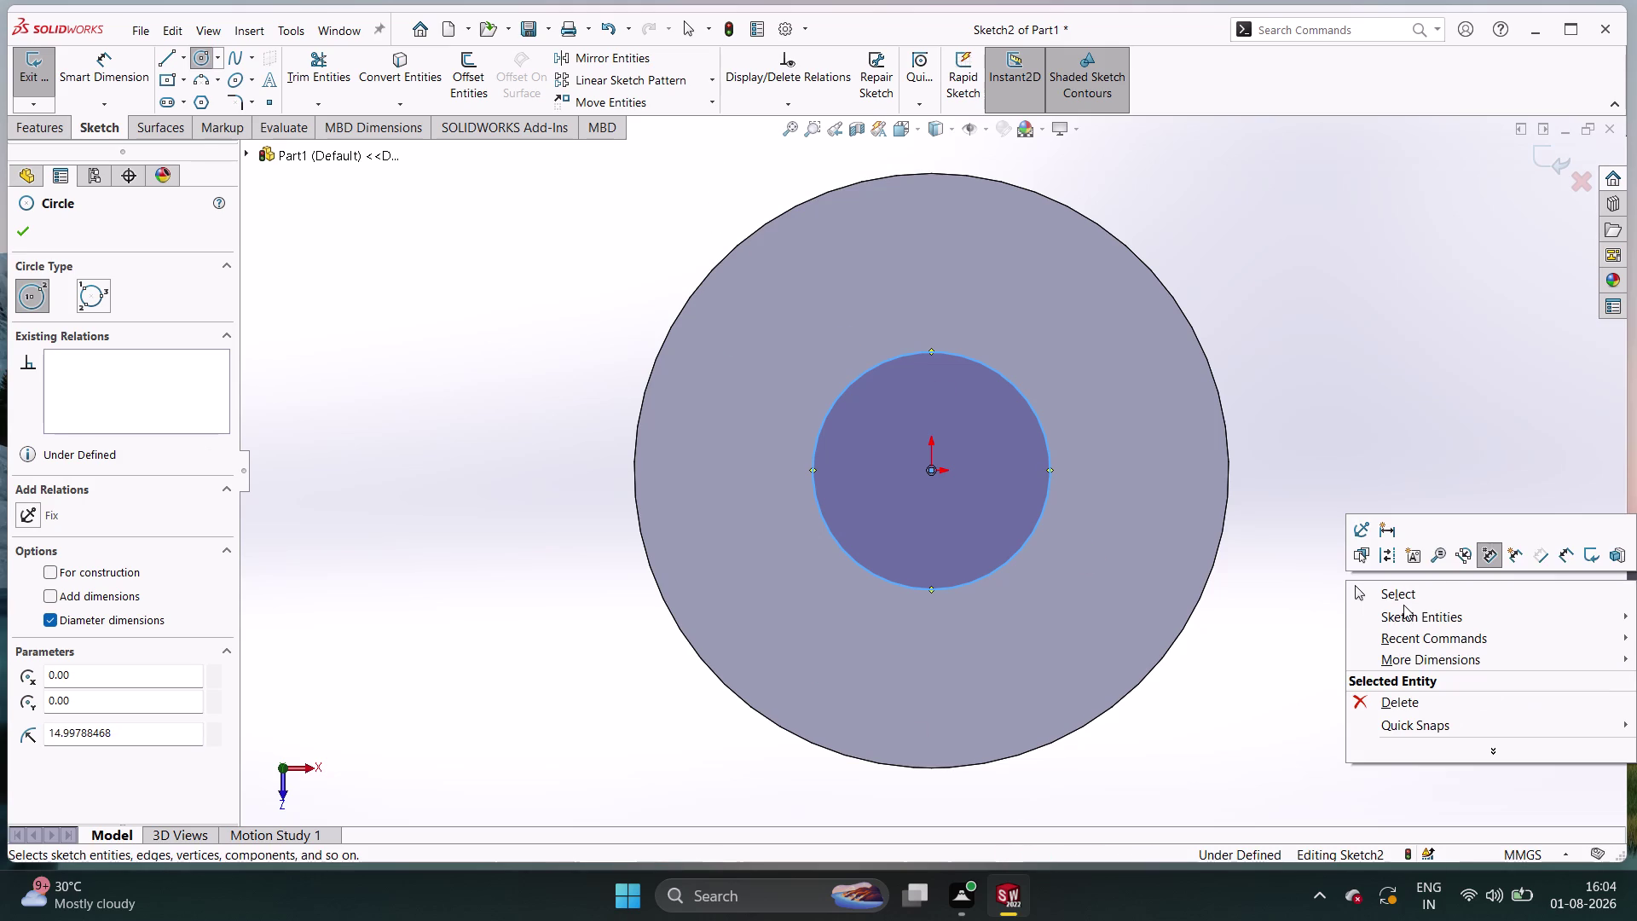
double_click(1403, 604)
click(1400, 594)
Place a diameter dimension on the inner circle and enter 14.
right_drag(1398, 593, 1393, 437)
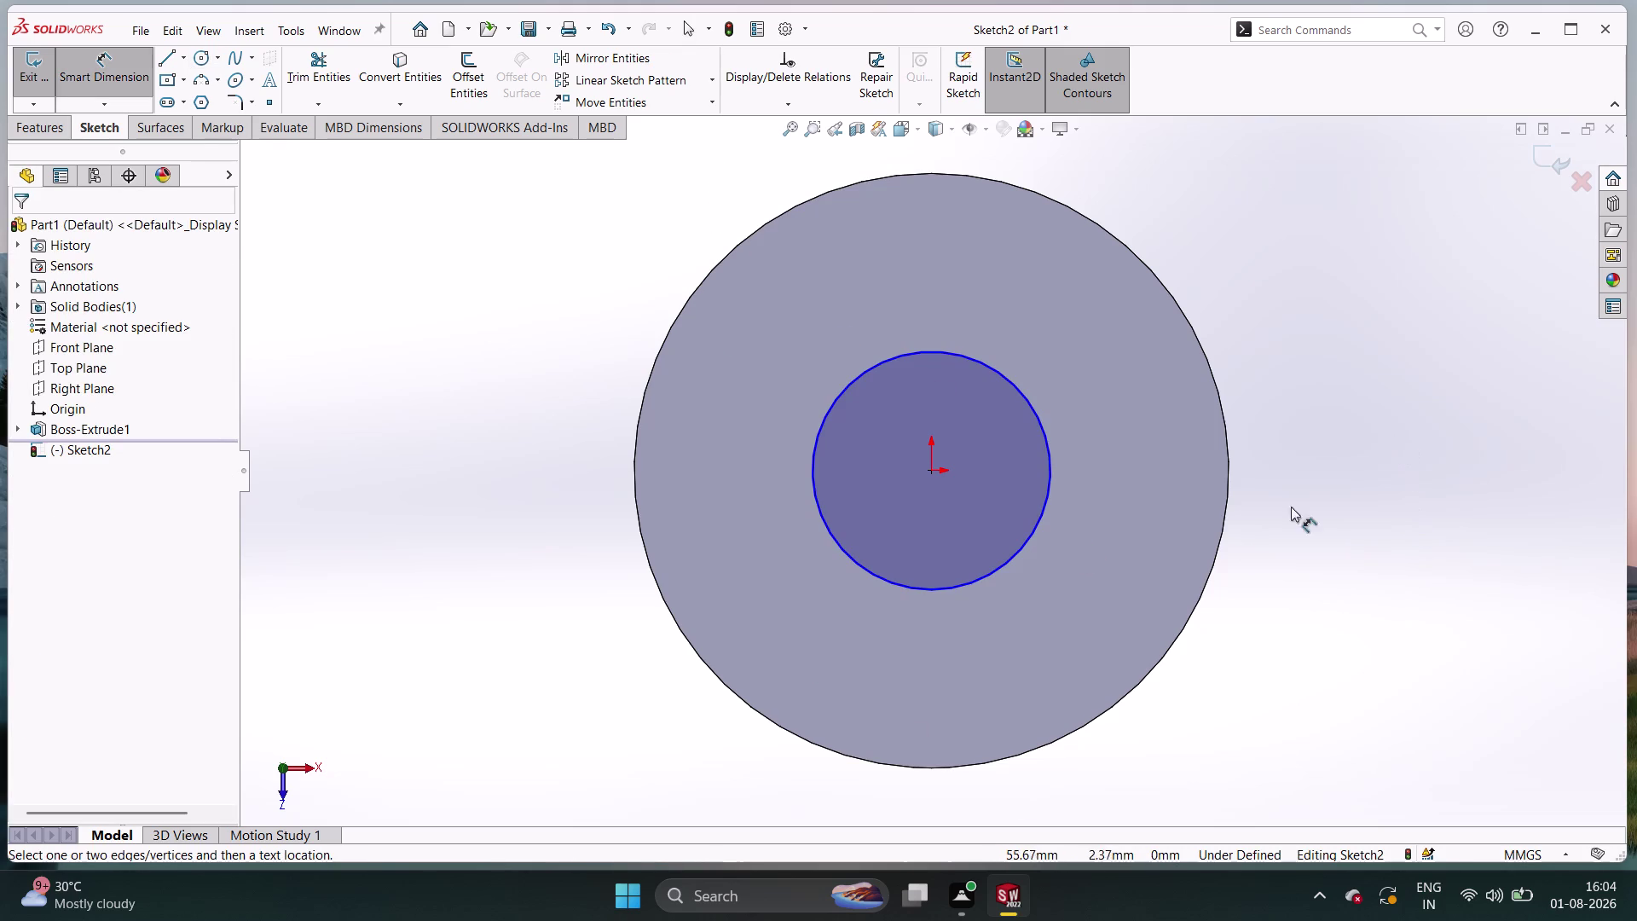
double_click(1015, 555)
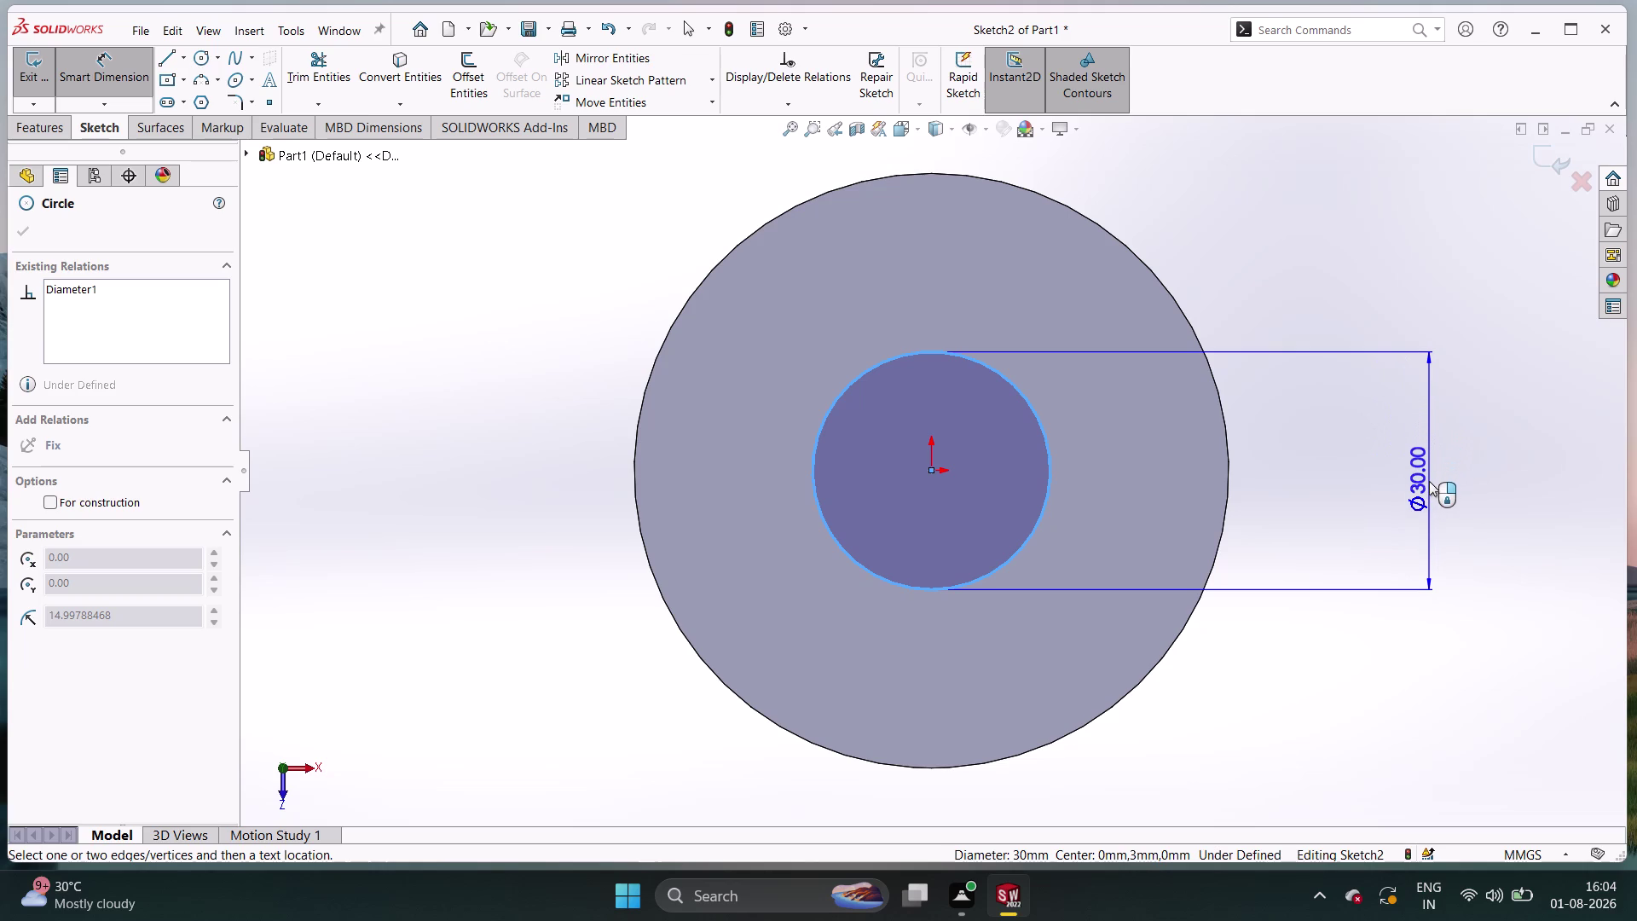
double_click(1429, 481)
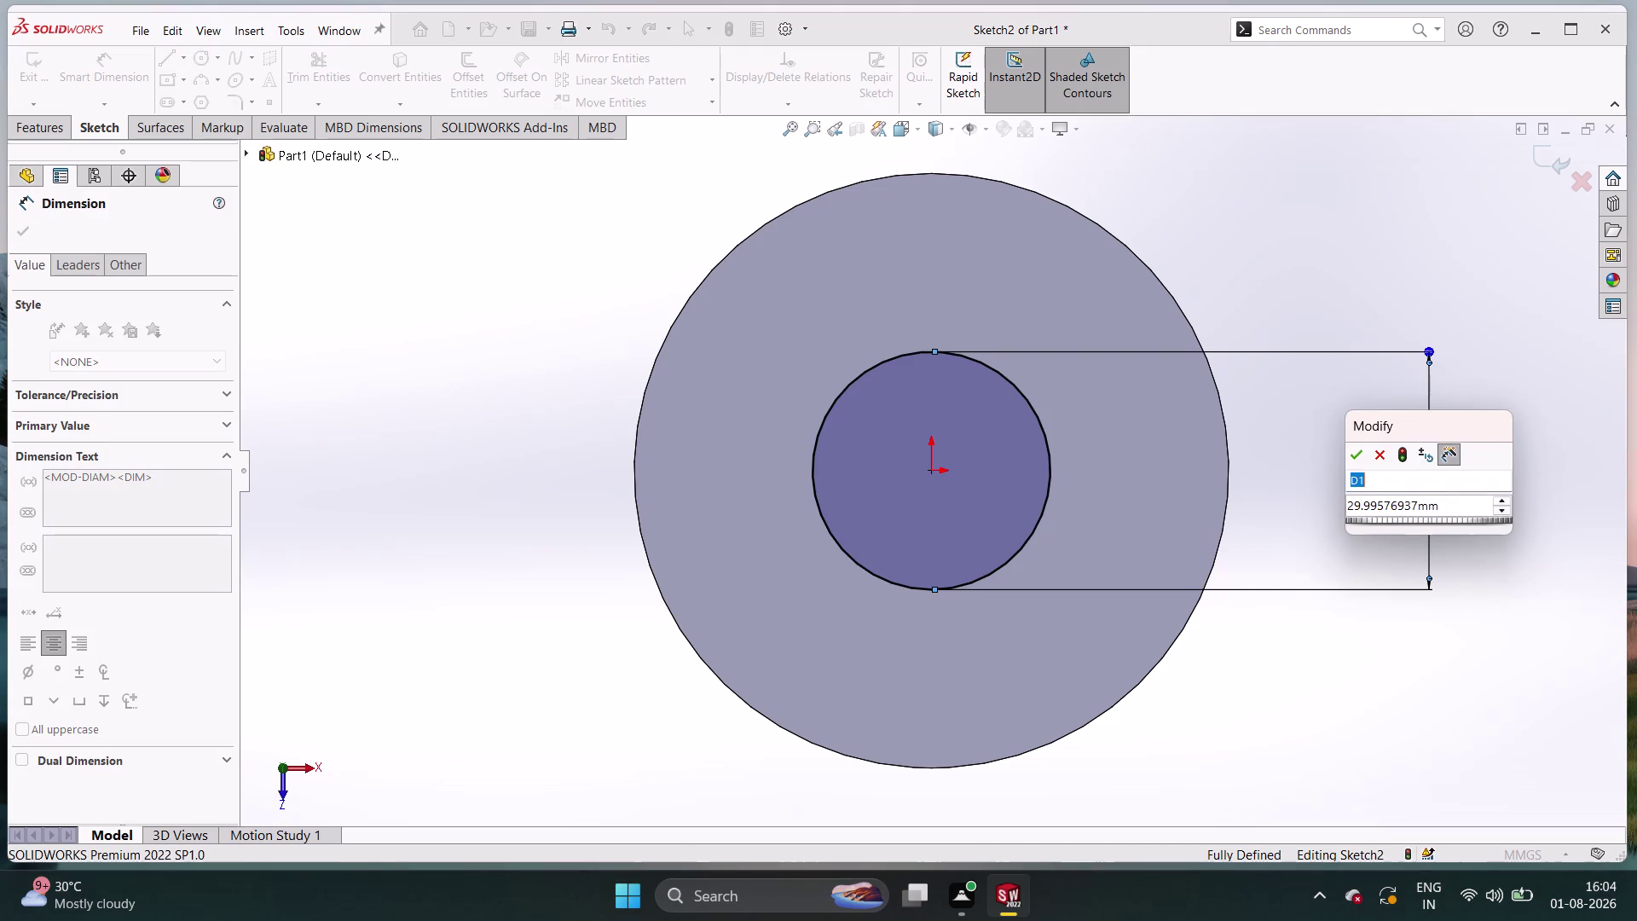
text(14)
click(1467, 496)
Re-enter and confirm the 14 mm diameter value, then return to Select.
double_click(1467, 496)
drag(1466, 496, 1466, 506)
triple_click(1467, 506)
triple_click(1466, 506)
click(1467, 506)
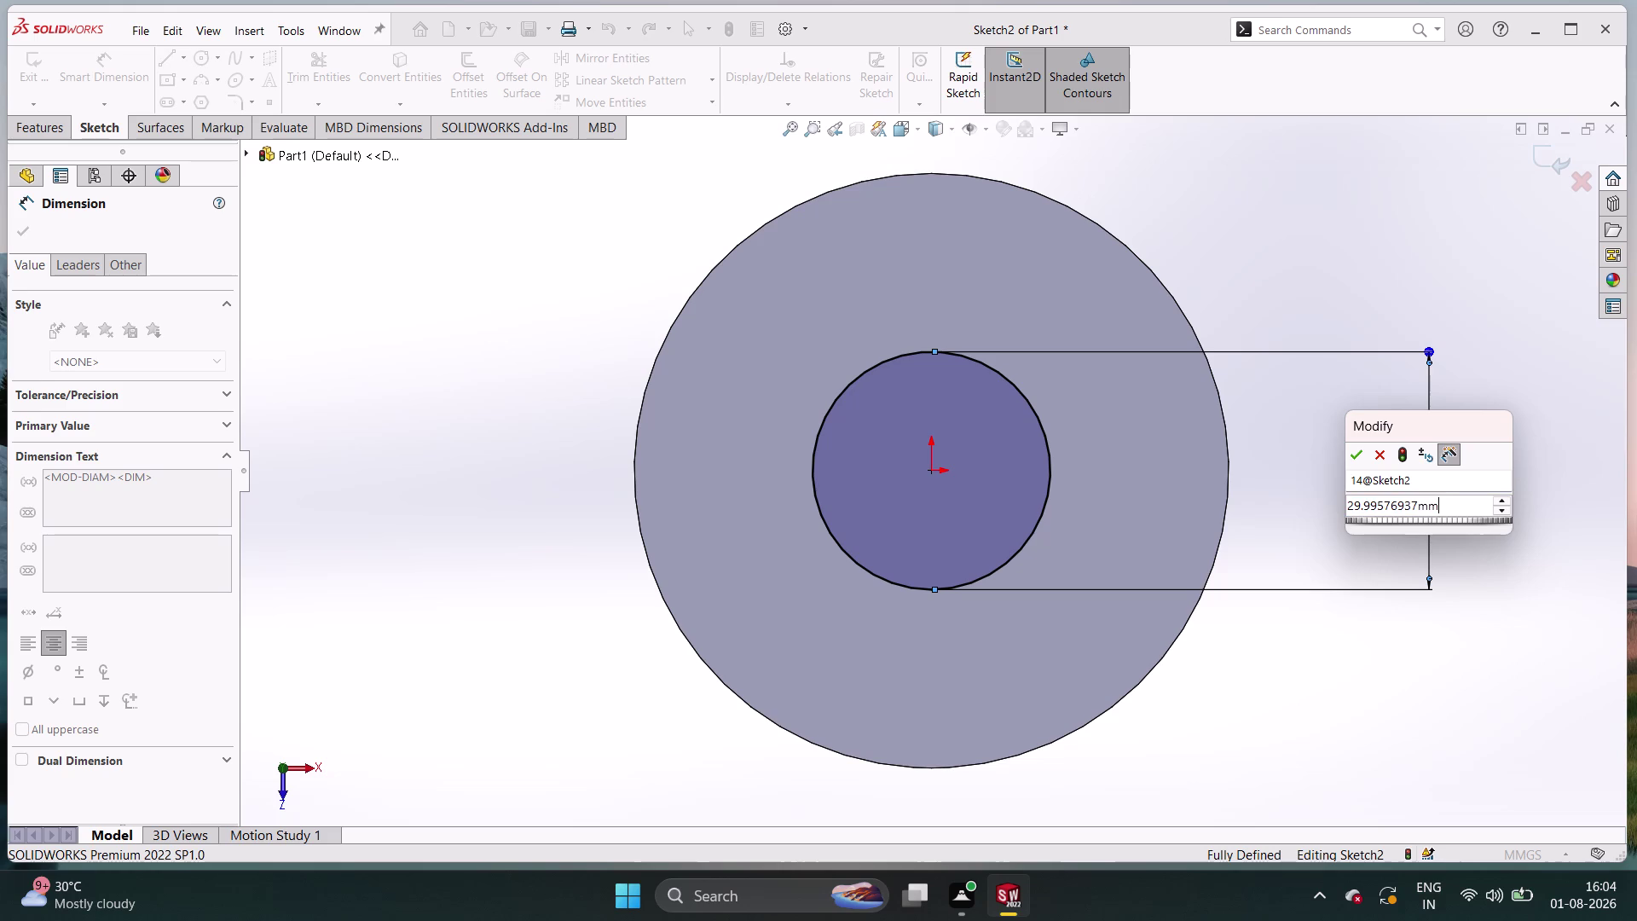
click(1467, 506)
text(14)
key(Return)
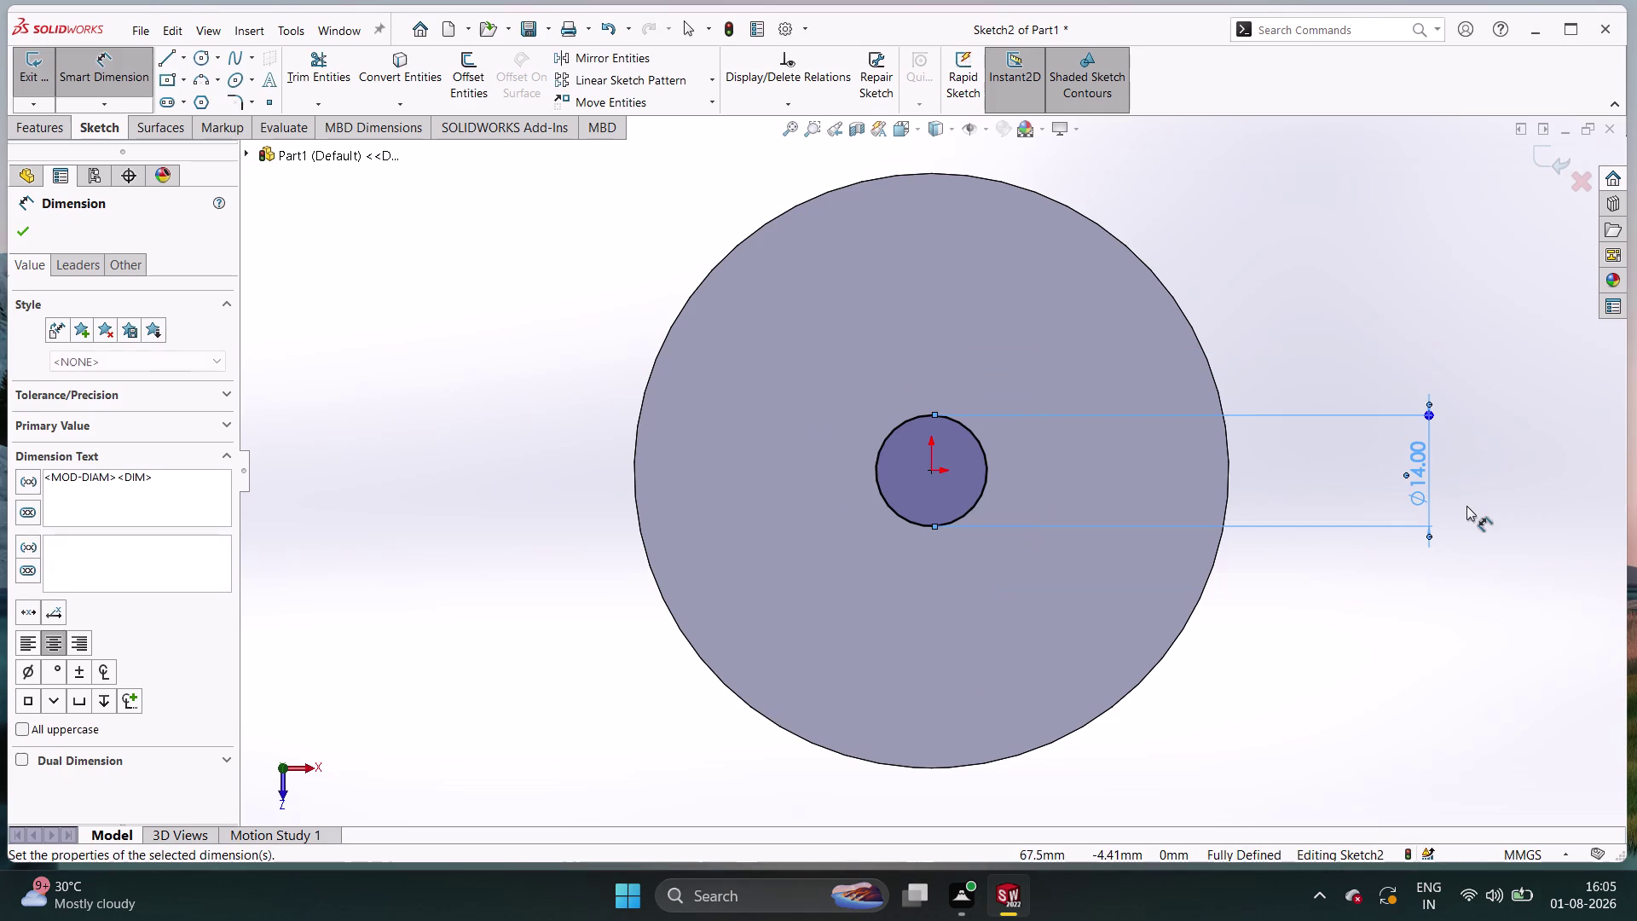
right_click(1446, 630)
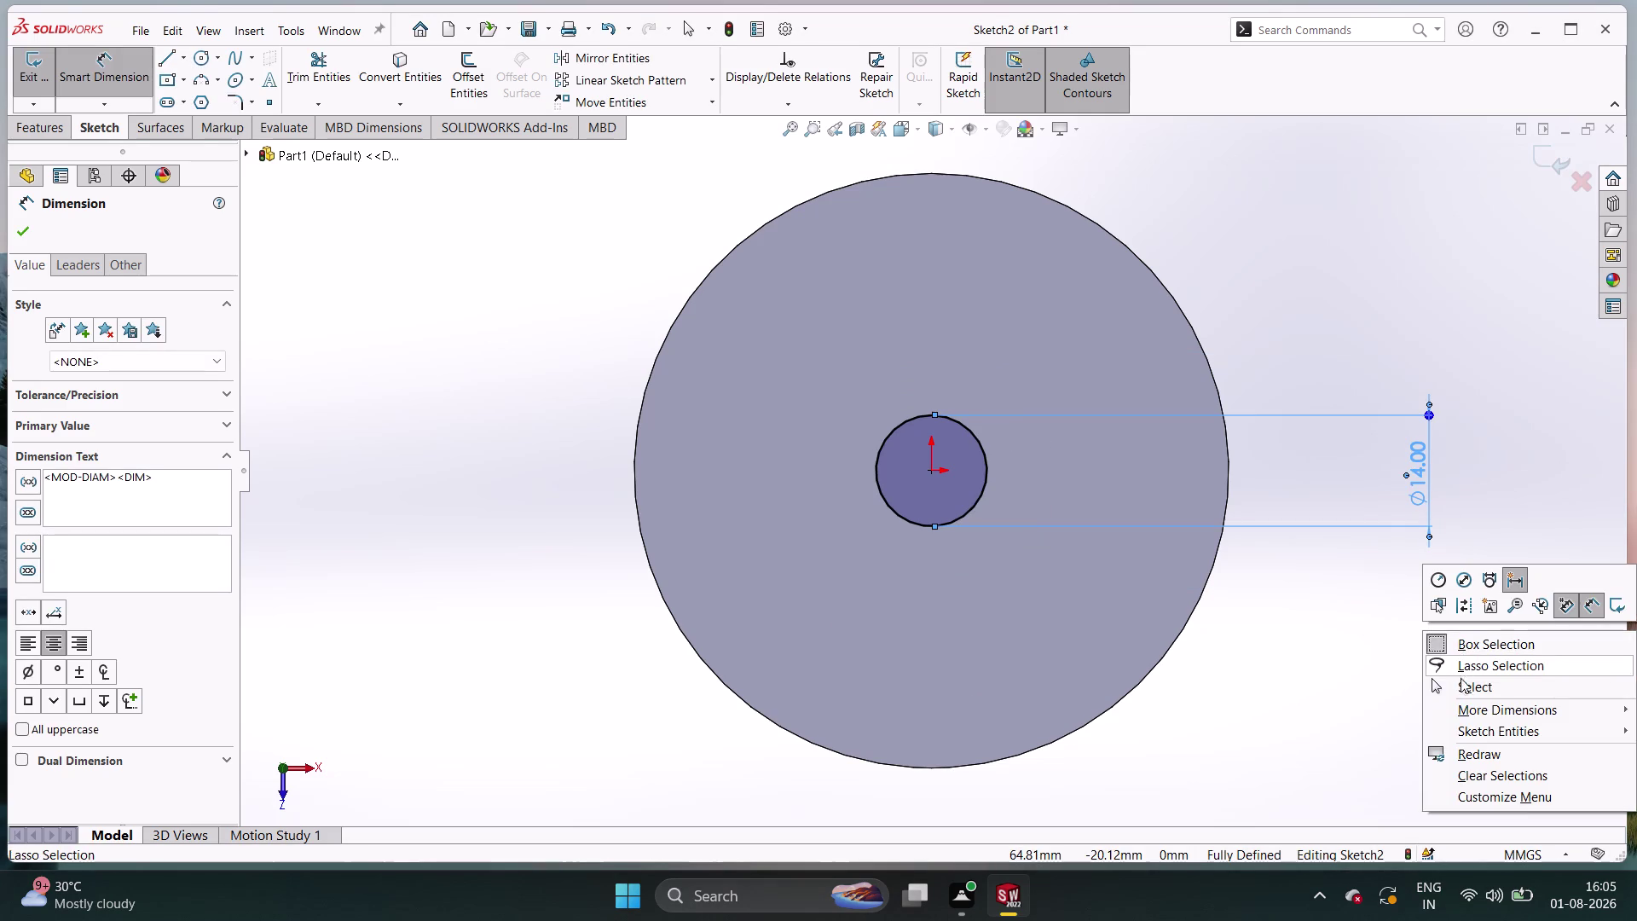
click(1467, 690)
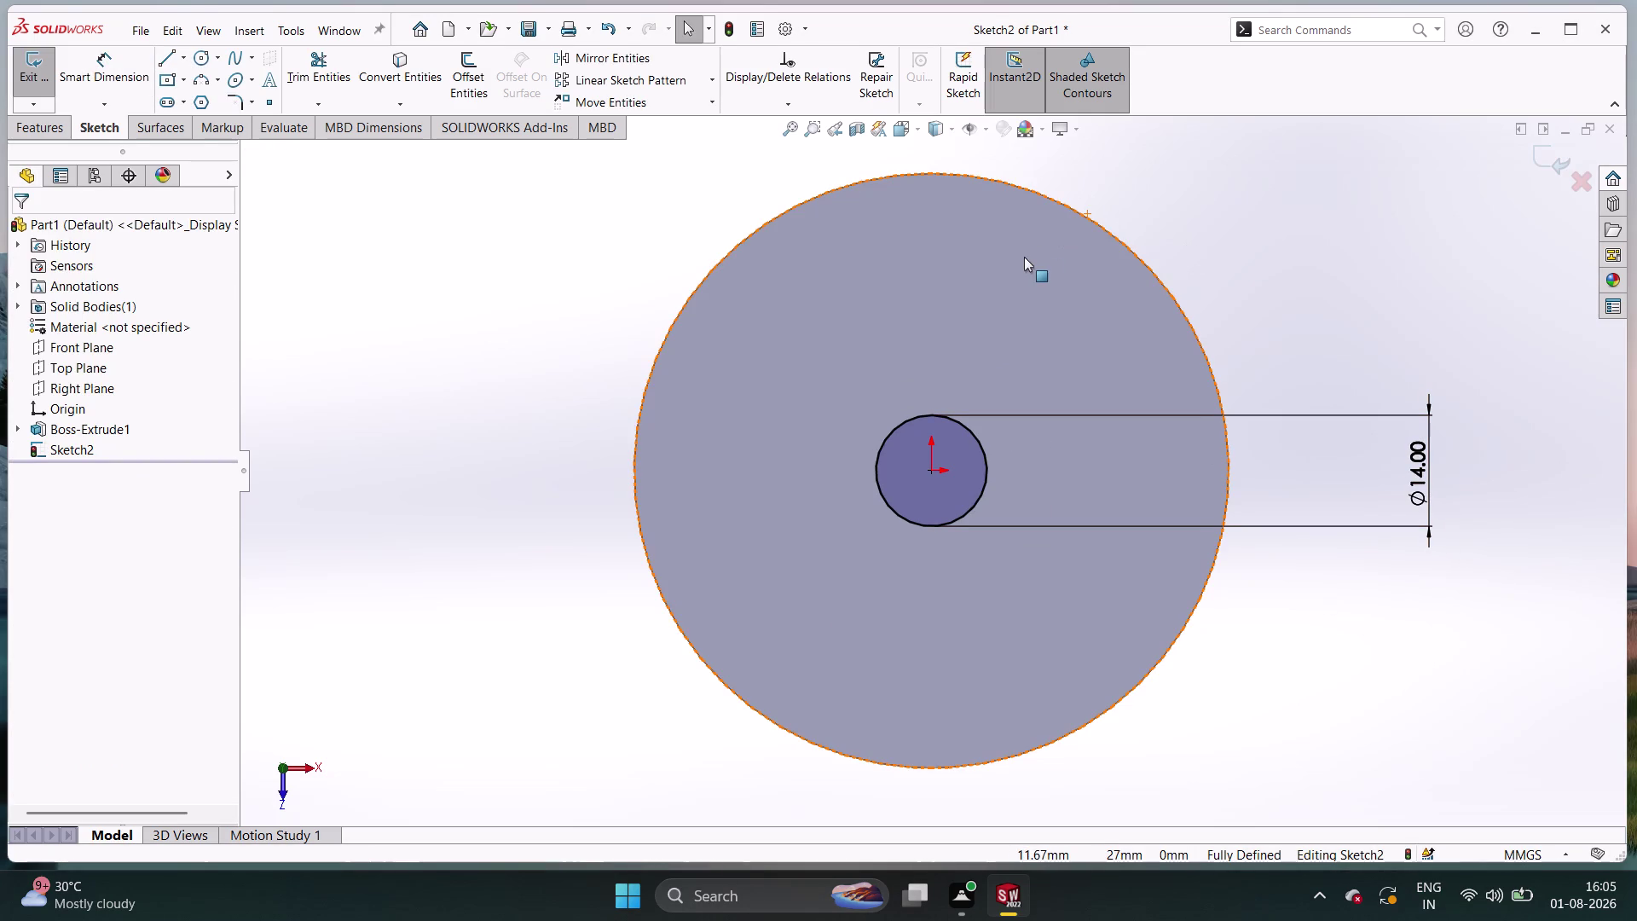